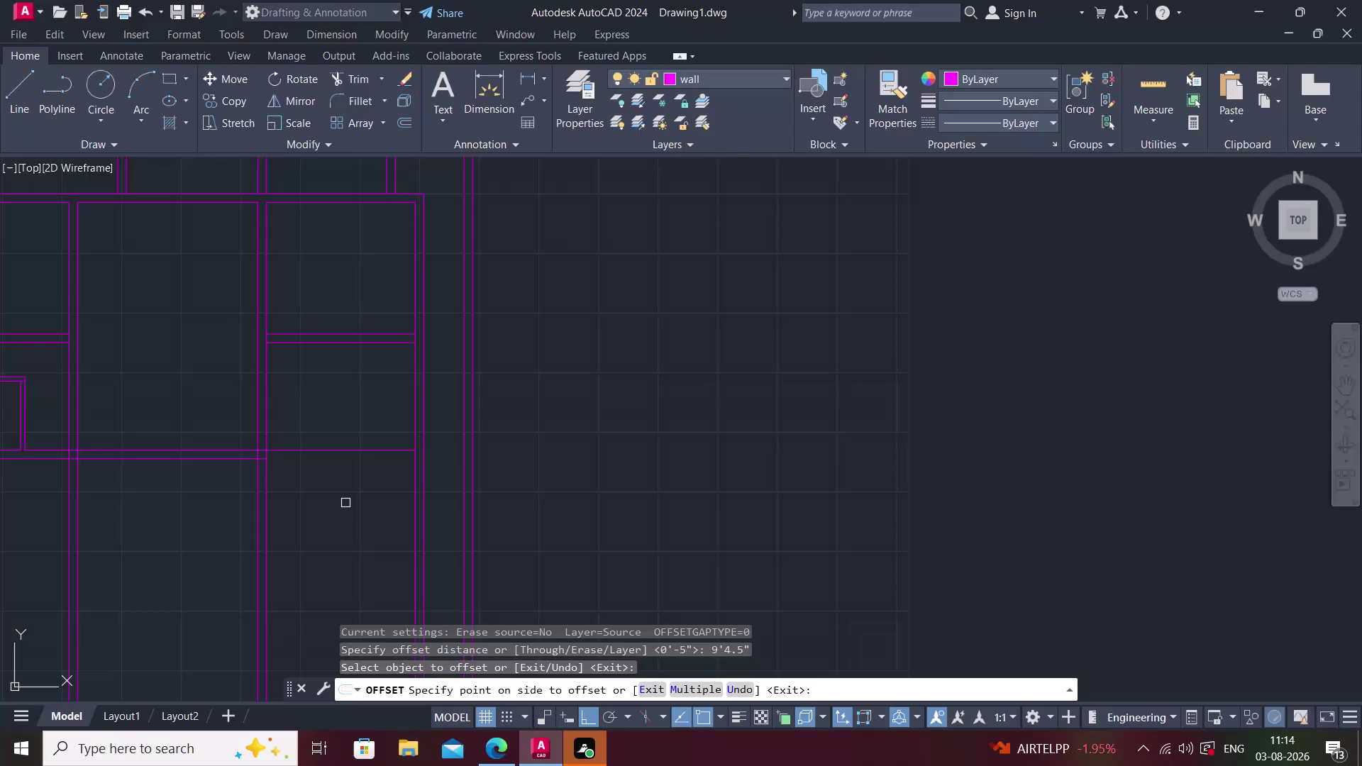
Offset the lower horizontal wall line 9" to make it a double wall.
key(space)
key(space)
text(9)
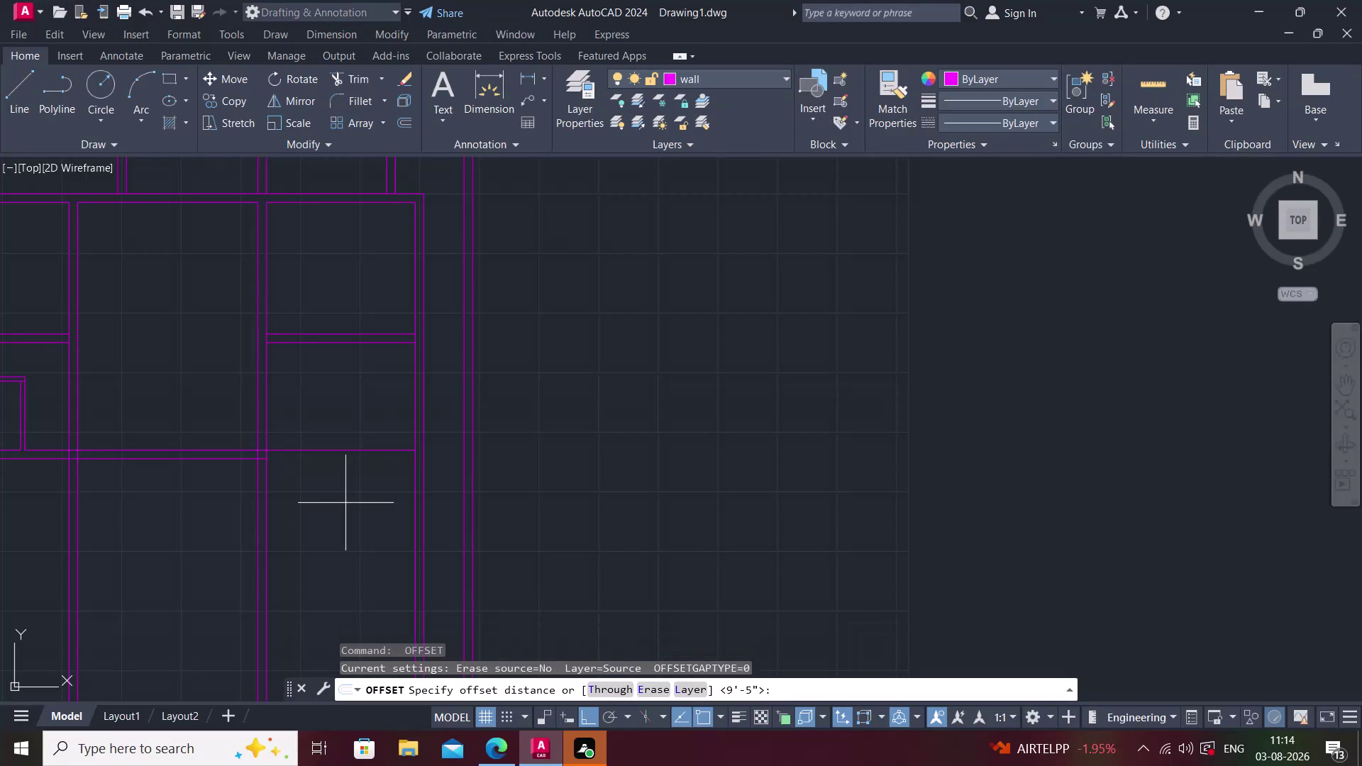
text(")
key(Return)
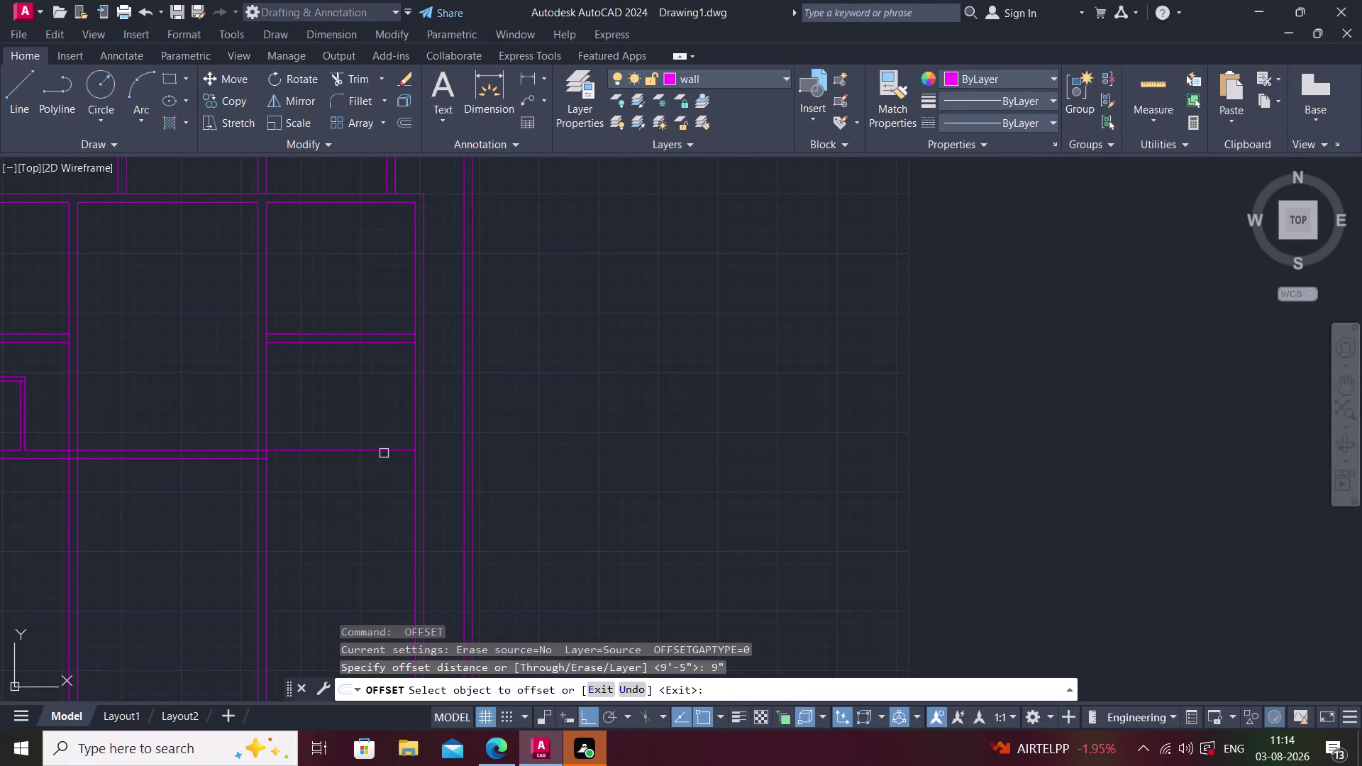
click(383, 450)
click(378, 482)
key(Escape)
middle_drag(350, 491, 359, 496)
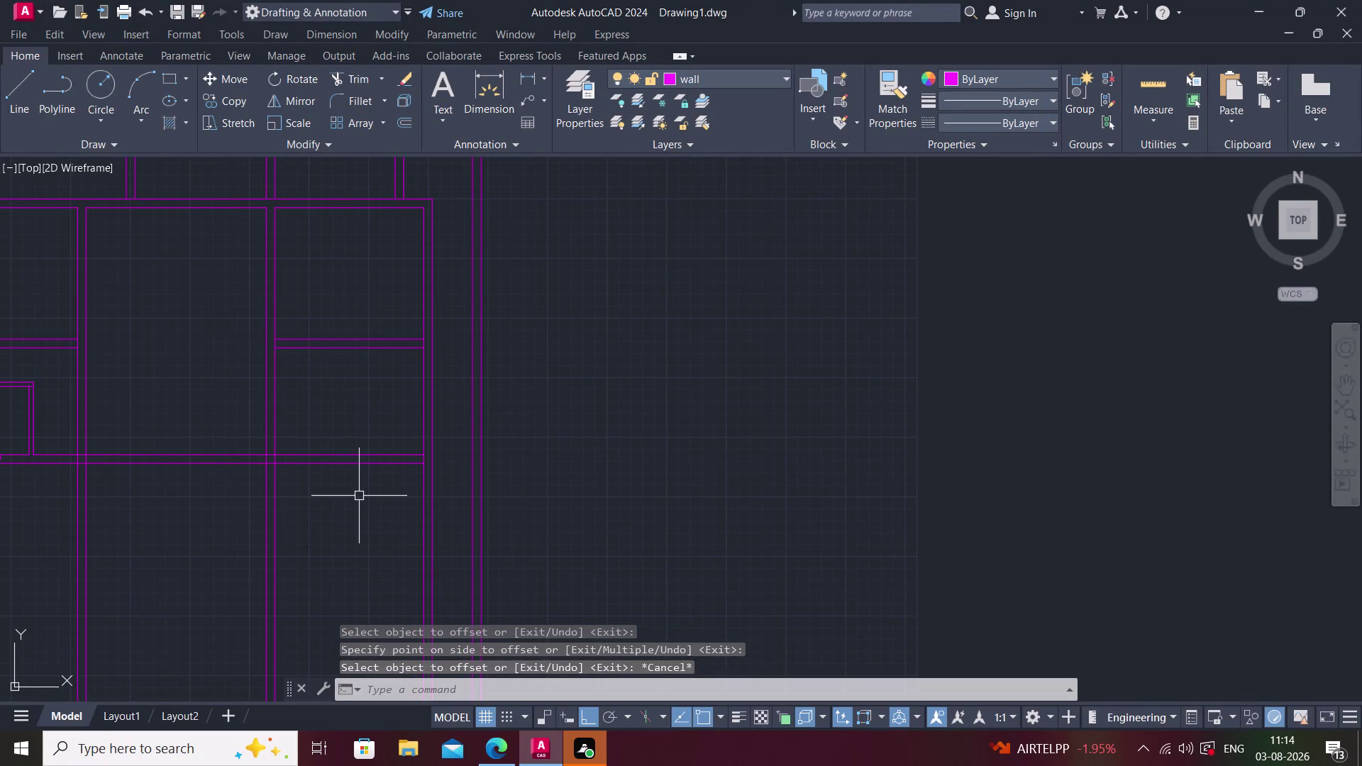
Pan the view to bring the whole plan and the lower room band into view.
key(space)
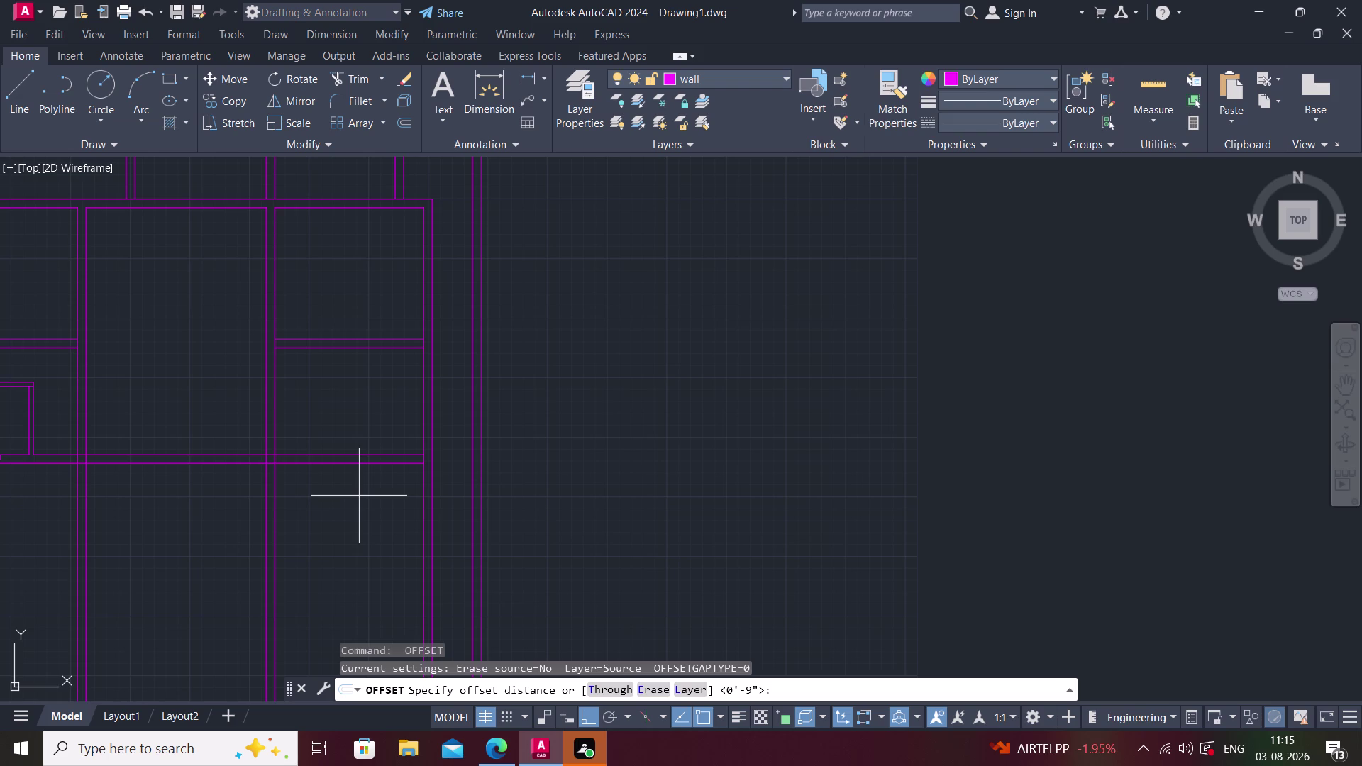
scroll(down, 3)
middle_drag(351, 490, 447, 454)
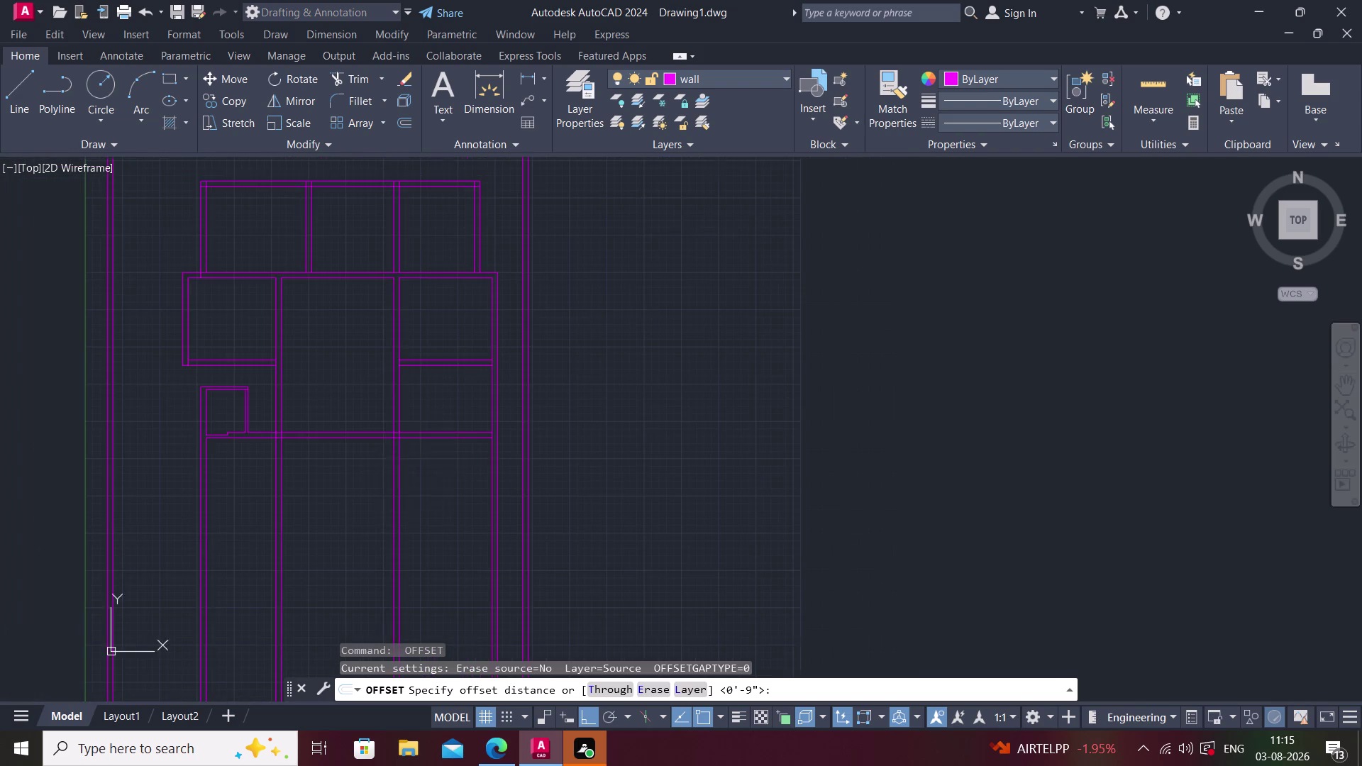
middle_drag(368, 482, 362, 460)
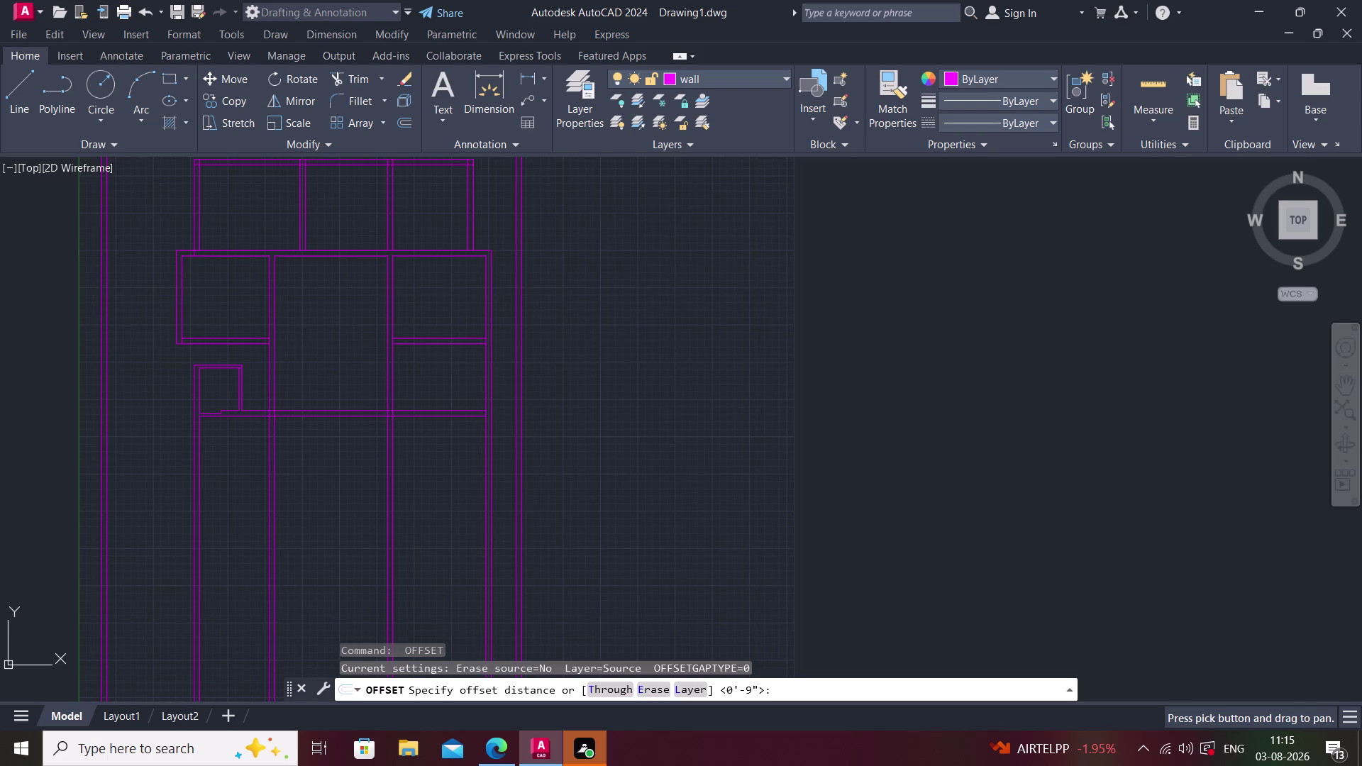
middle_drag(350, 463, 353, 388)
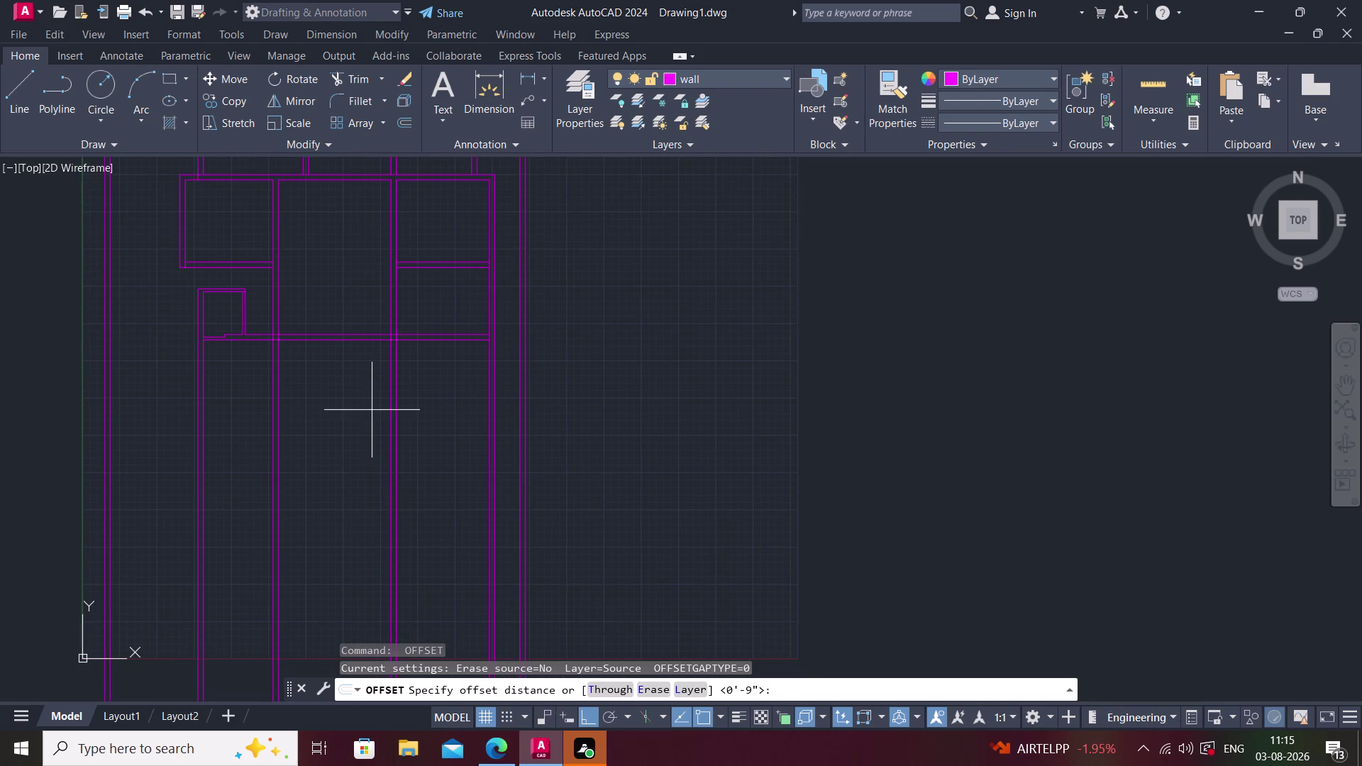
text(tr)
key(Escape)
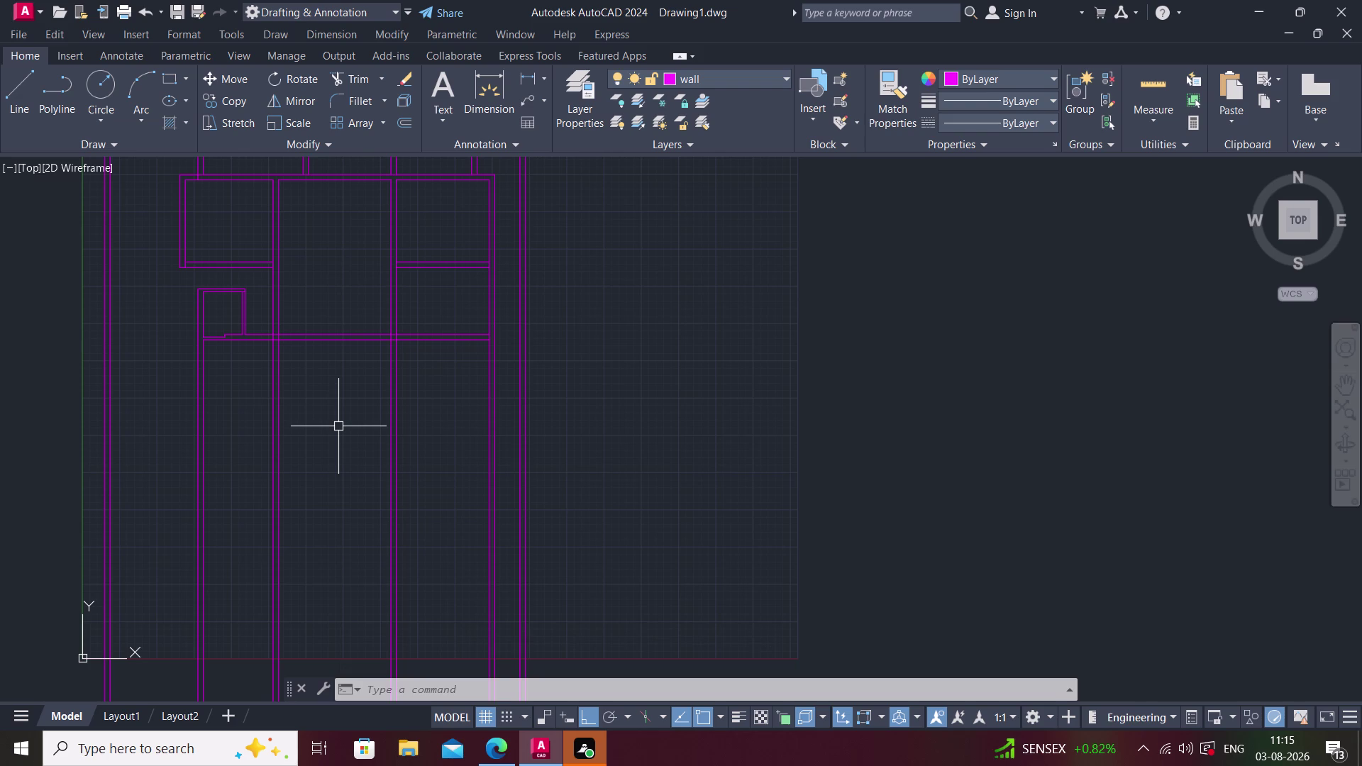
Trim the vertical wall pieces inside the band, then fence-trim the remaining crossings.
text(tr)
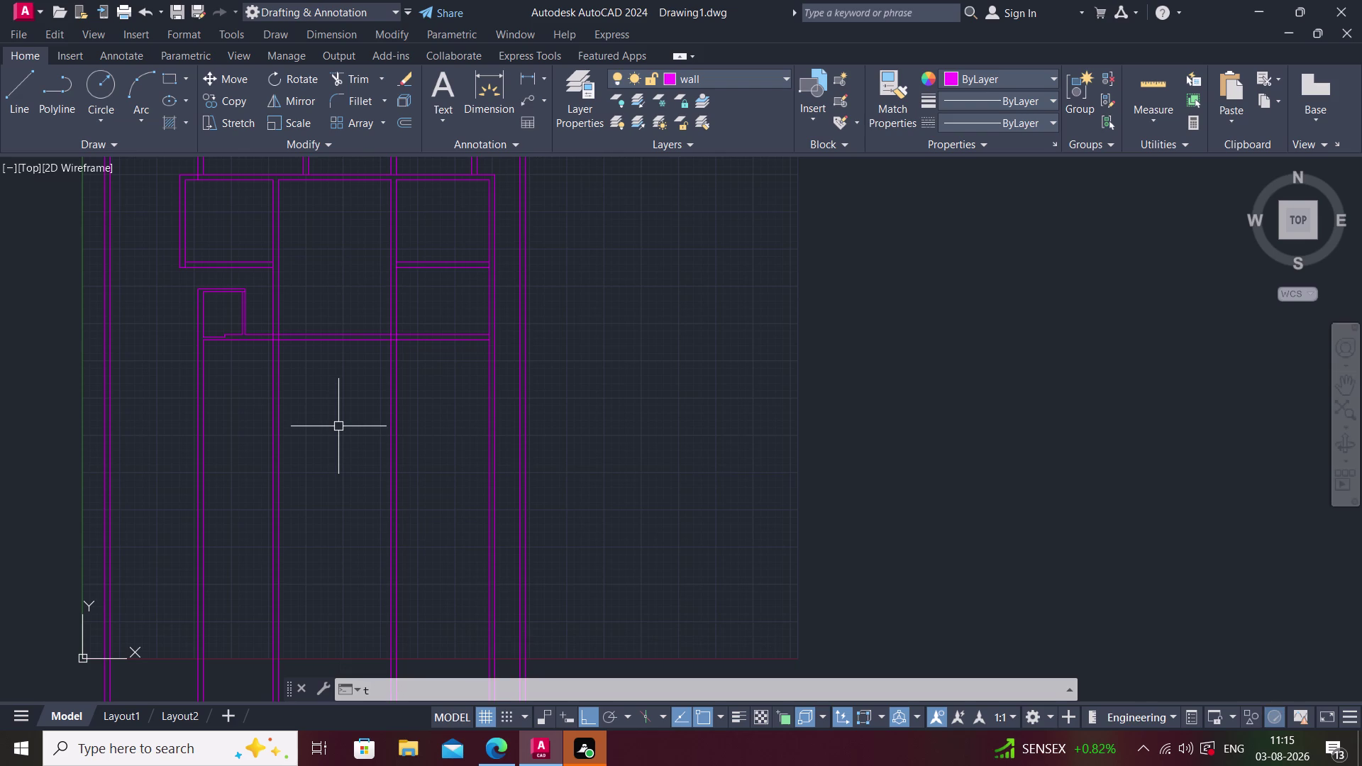
key(space)
scroll(up, 3)
click(239, 319)
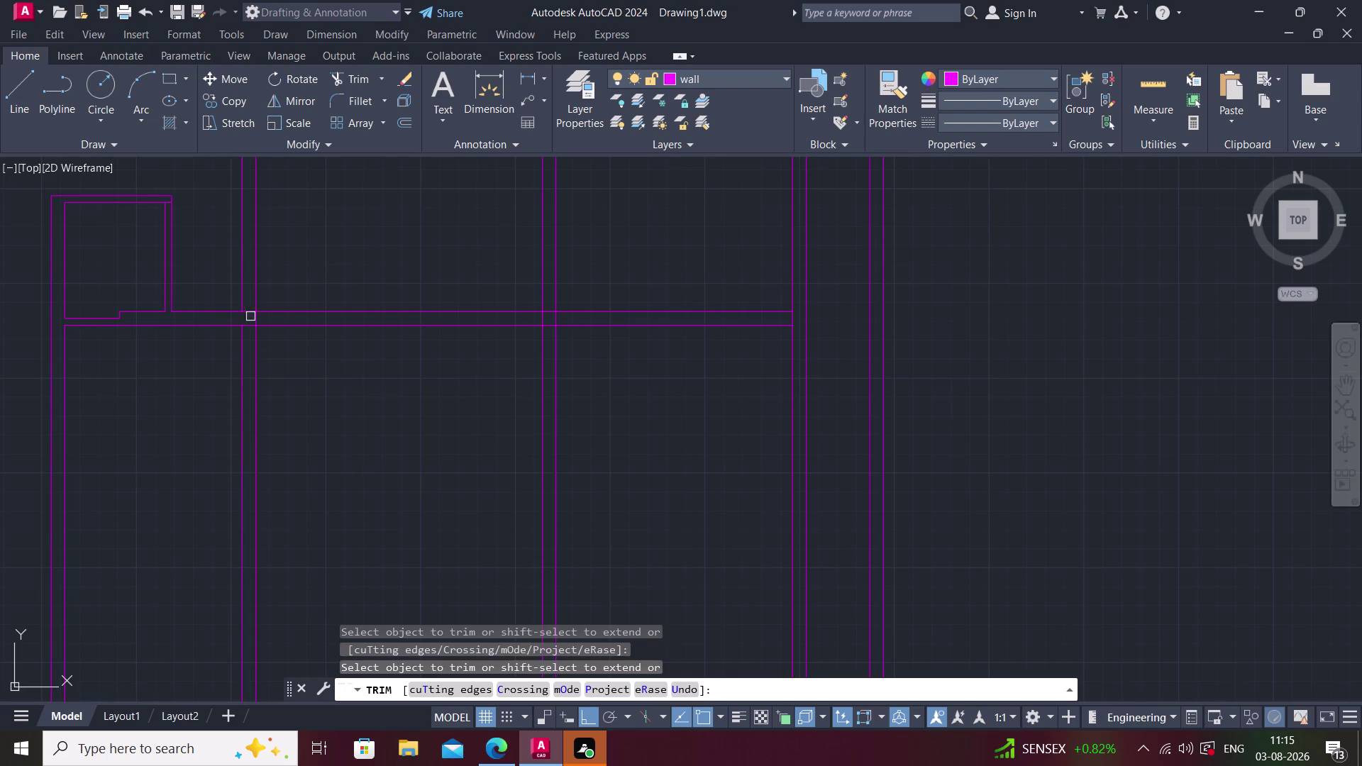
click(256, 318)
click(249, 310)
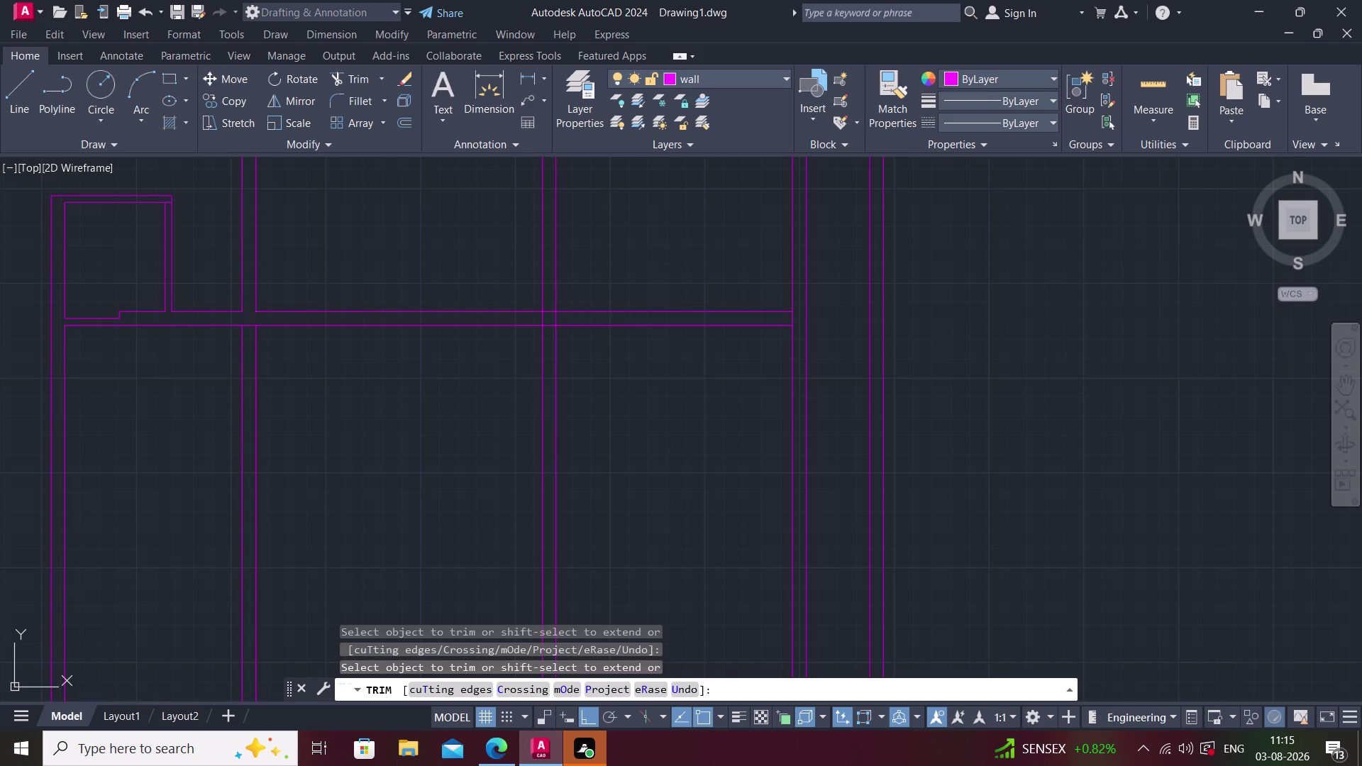
click(251, 325)
click(307, 318)
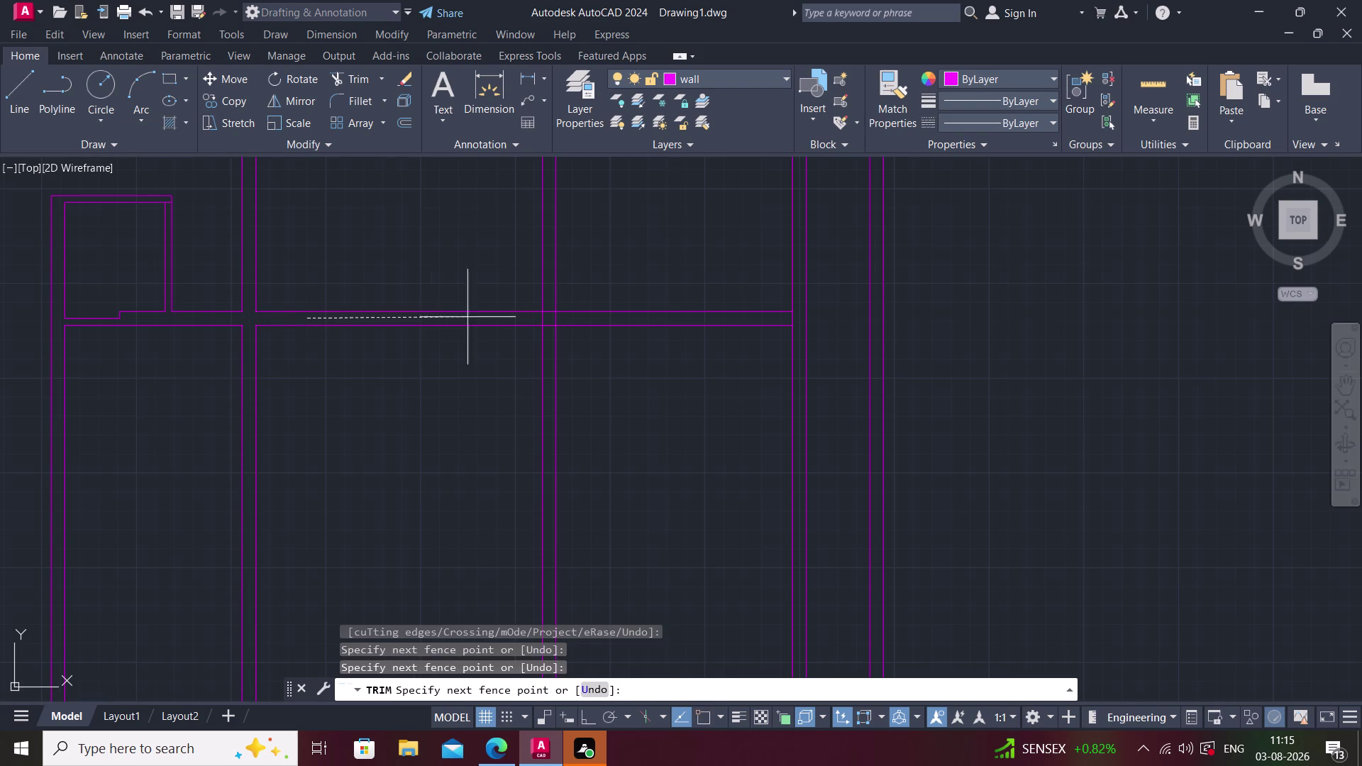
click(796, 321)
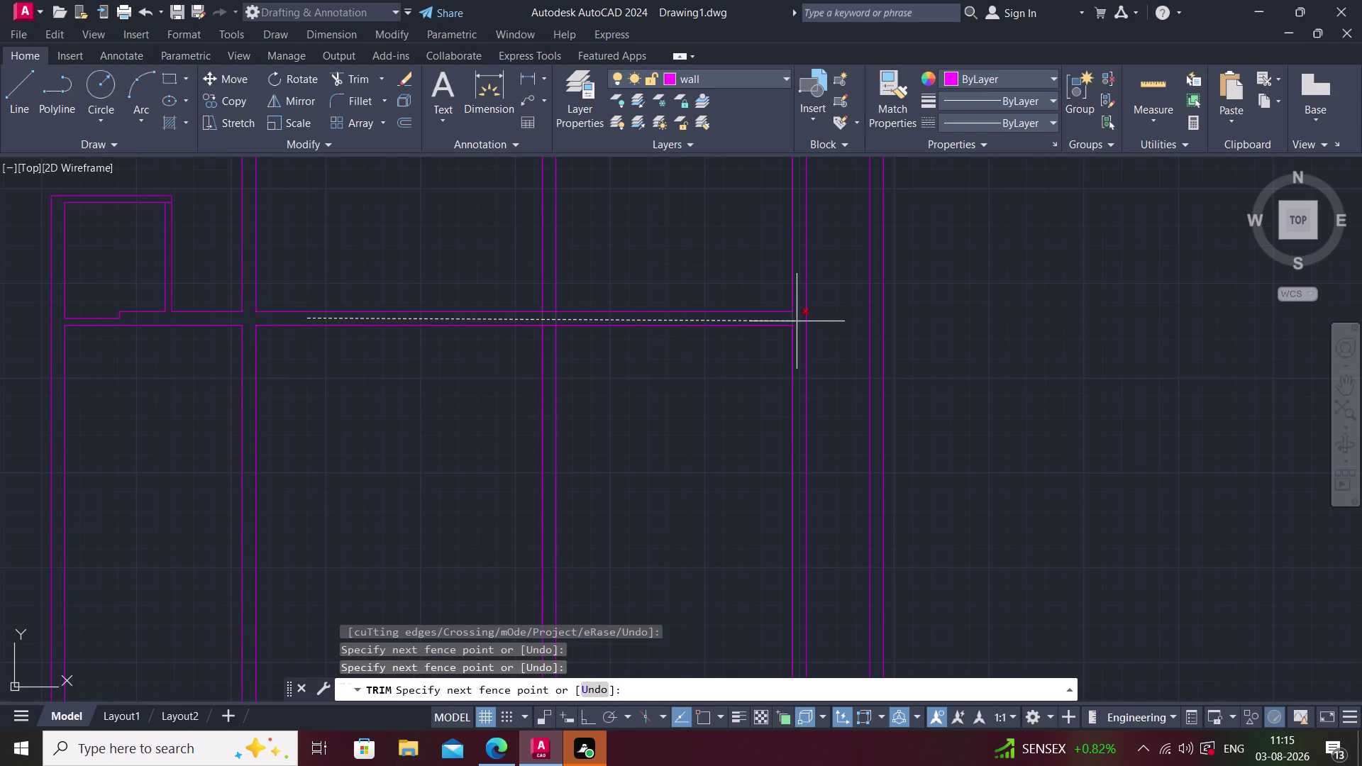
scroll(up, 3)
click(464, 288)
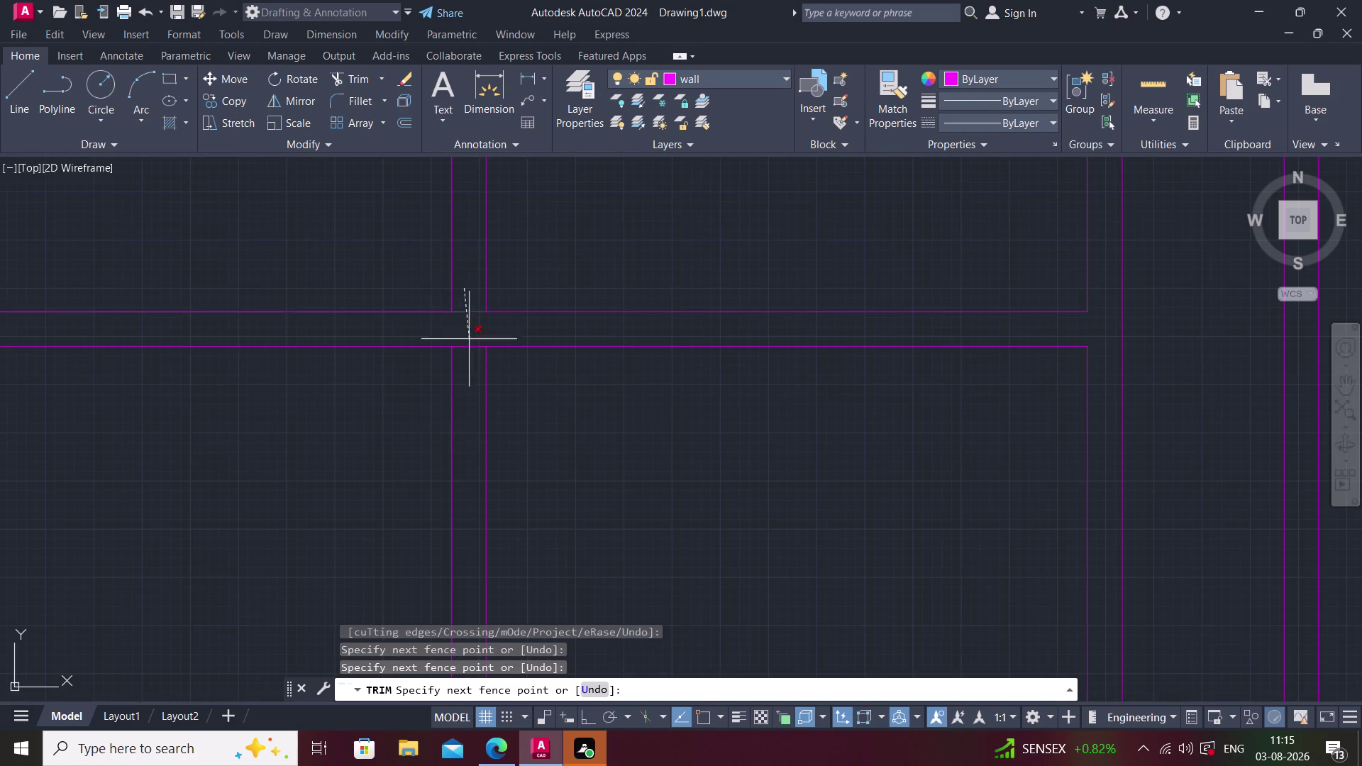
click(464, 361)
scroll(down, 3)
middle_drag(320, 362, 514, 374)
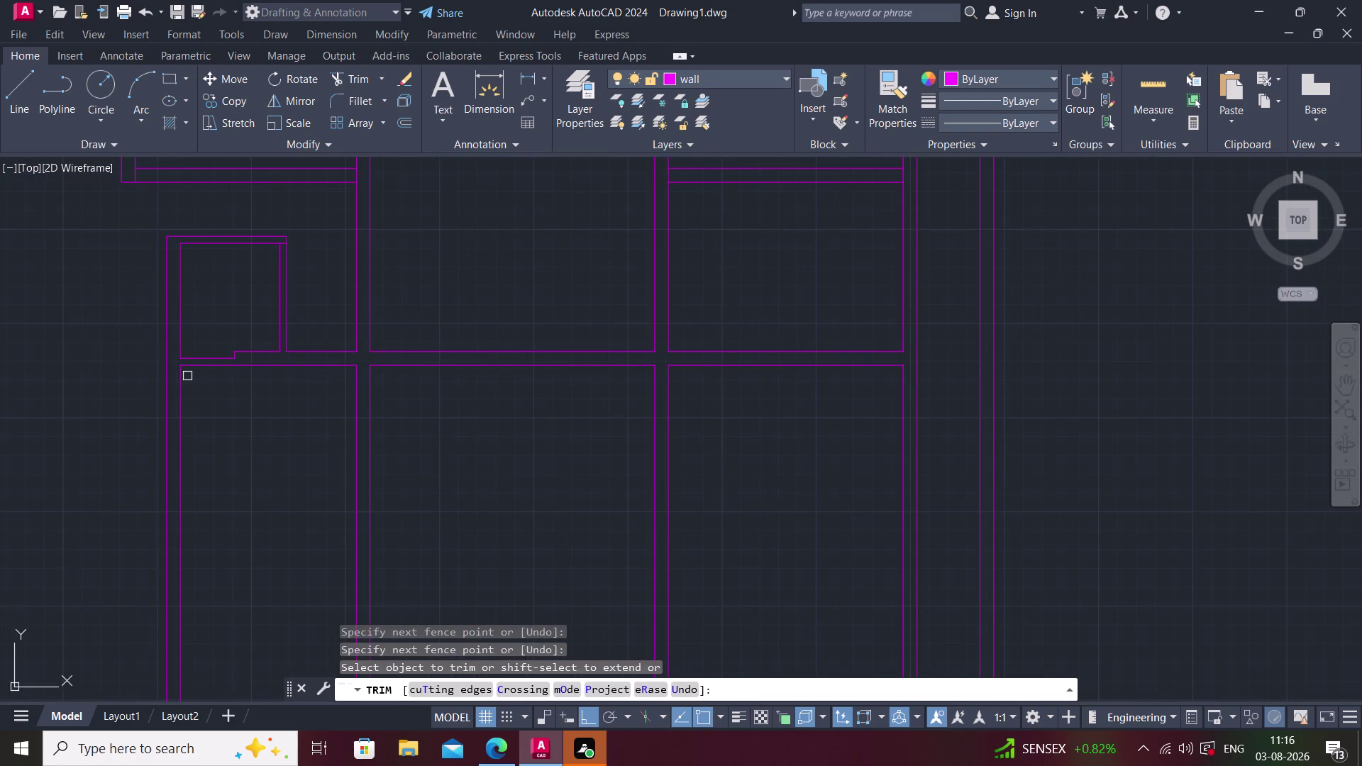
Trim the two leftover wall ends and review the cleaned-up band.
scroll(up, 3)
scroll(up, 3)
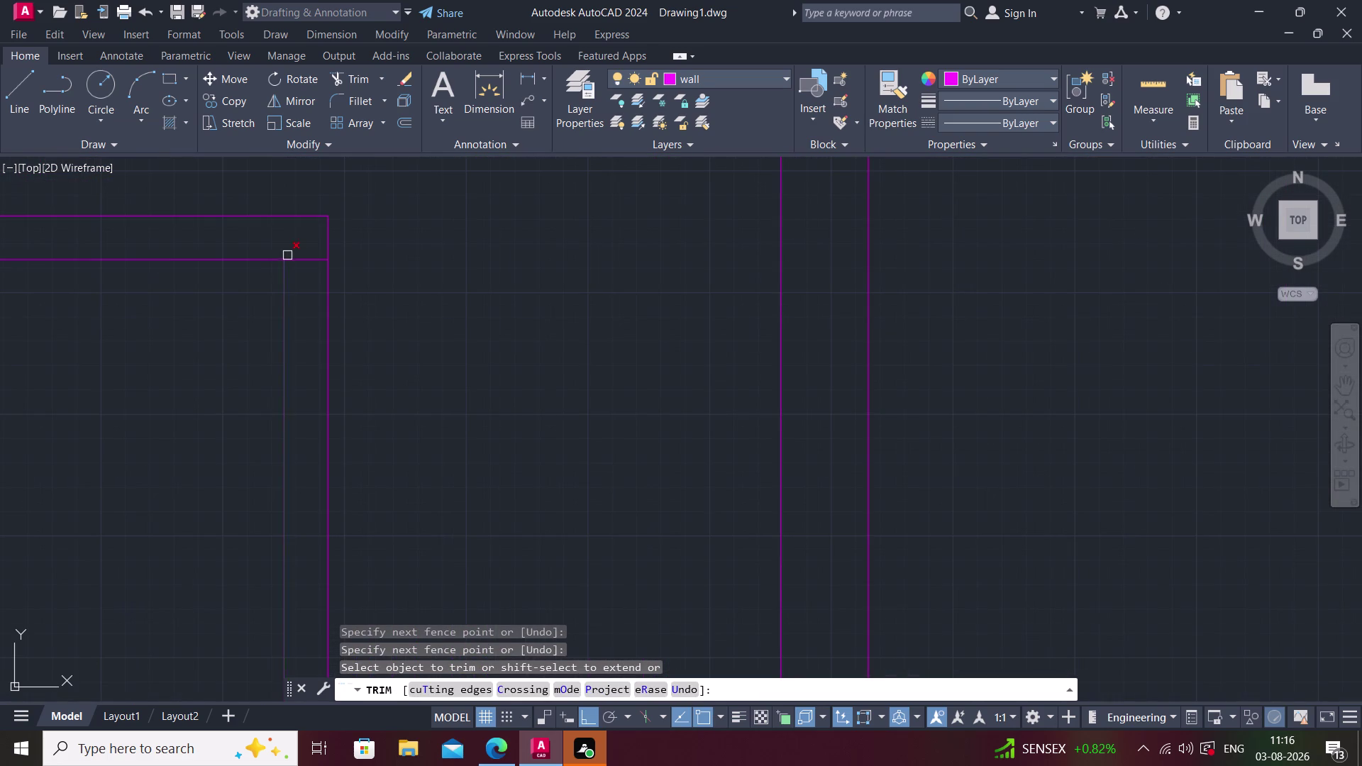
click(301, 249)
click(299, 287)
scroll(down, 3)
scroll(down, 3)
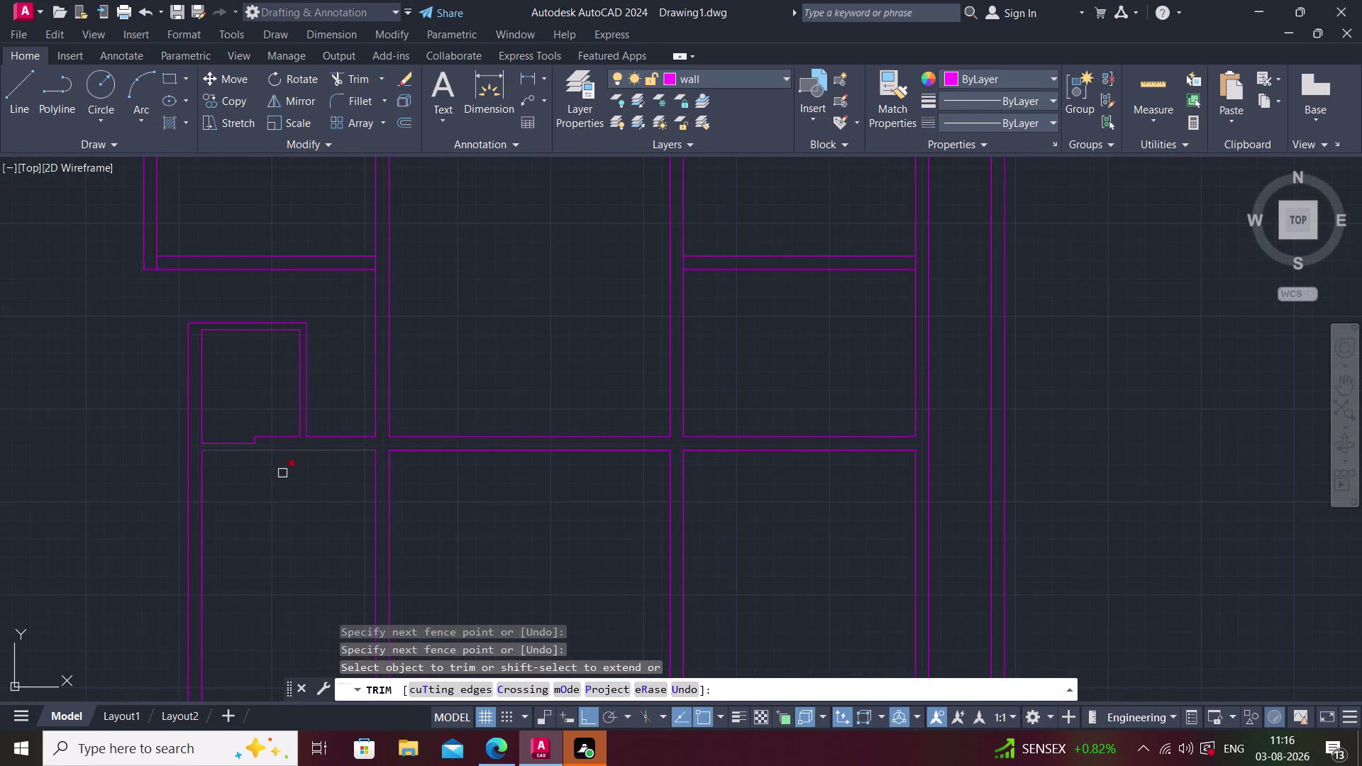
middle_drag(266, 489, 274, 414)
middle_drag(426, 487, 370, 471)
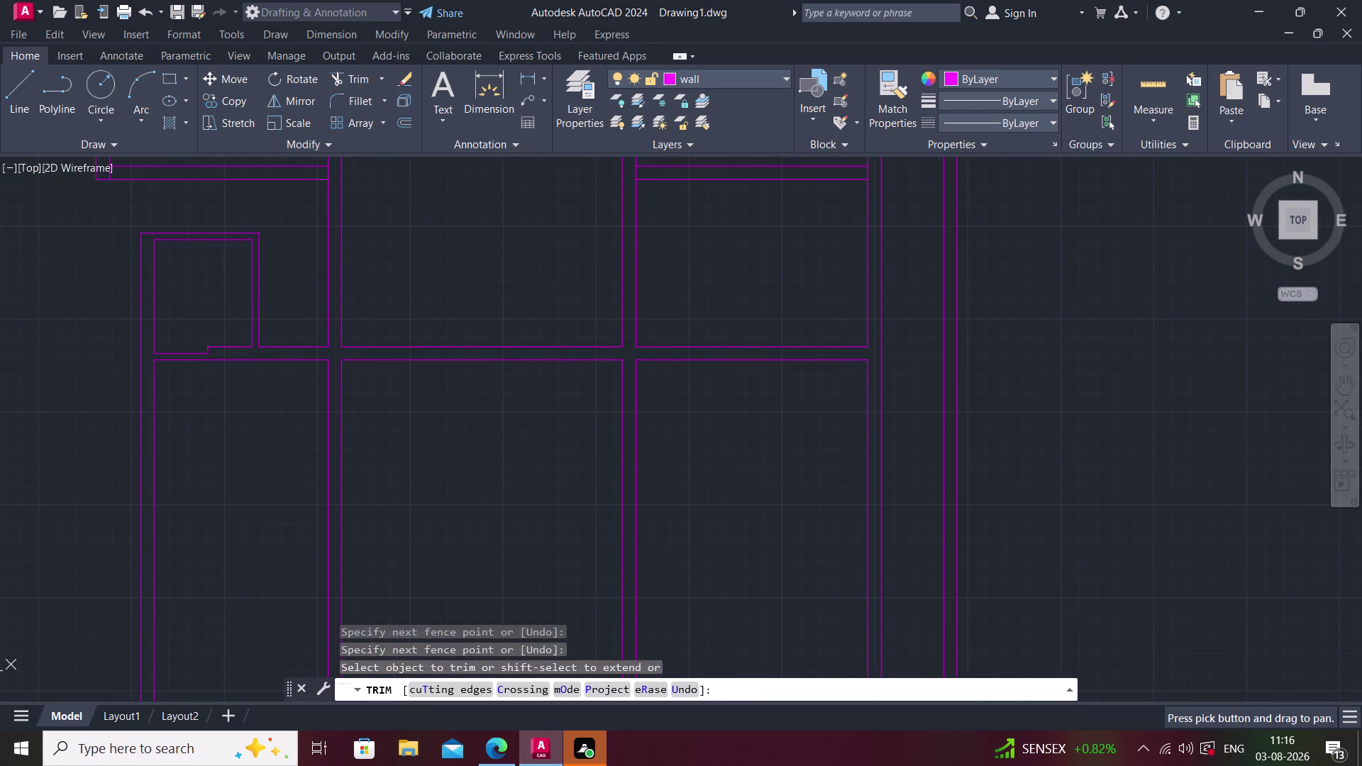
key(Escape)
key(space)
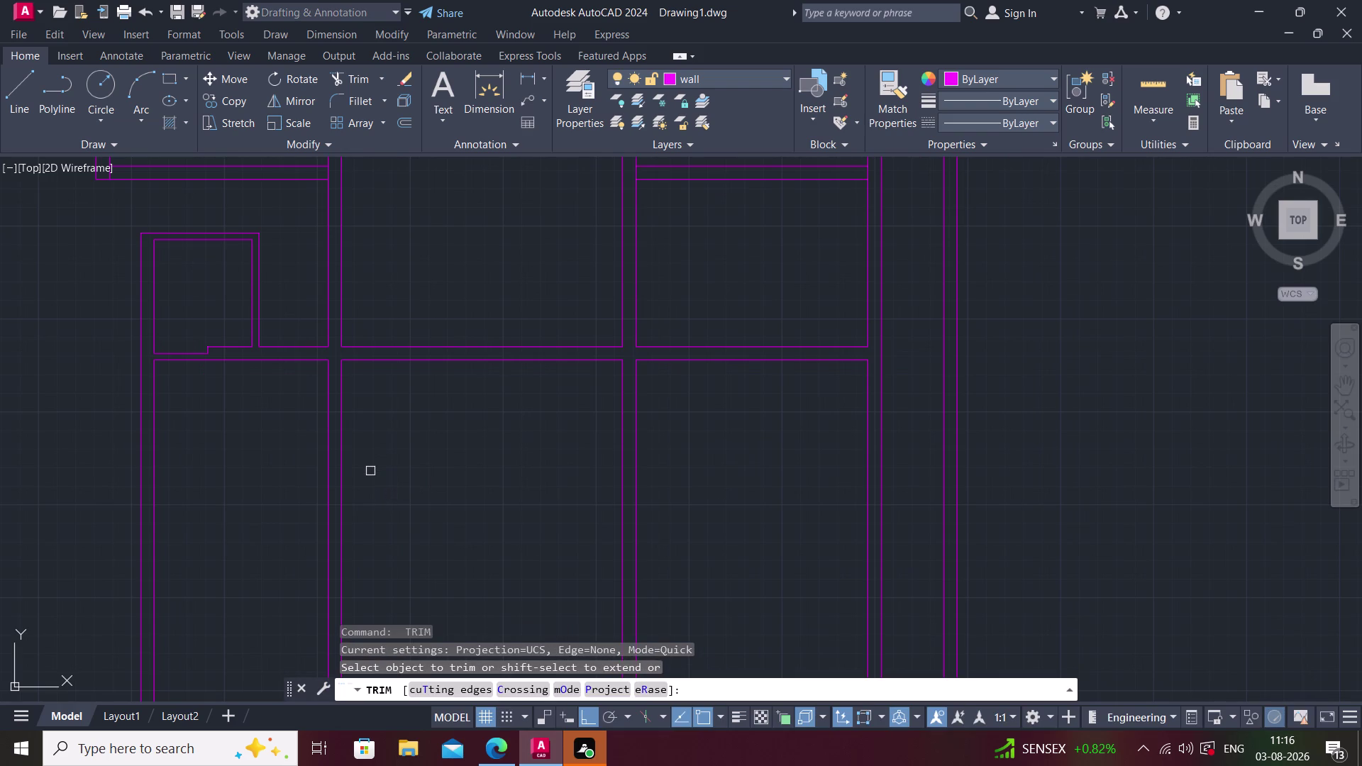
key(Escape)
text(o)
key(space)
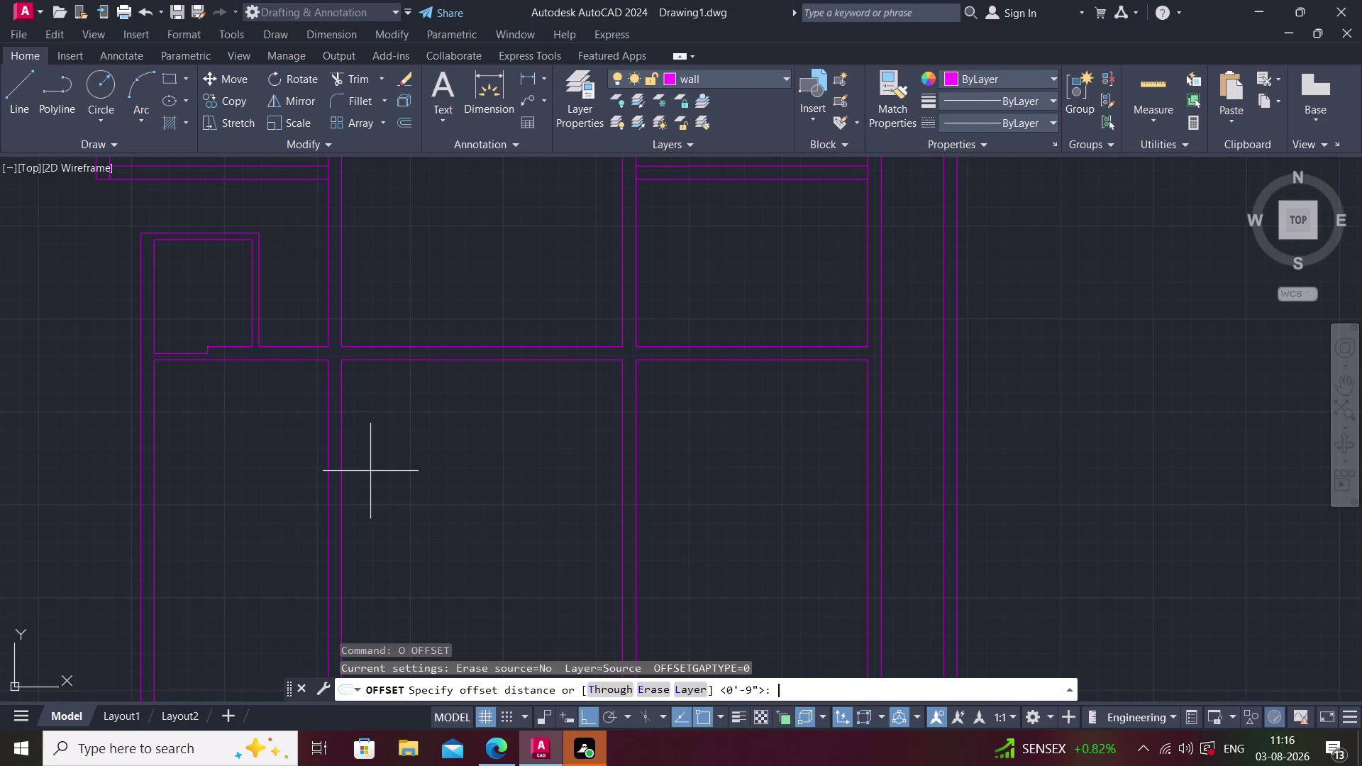
middle_drag(415, 471, 395, 471)
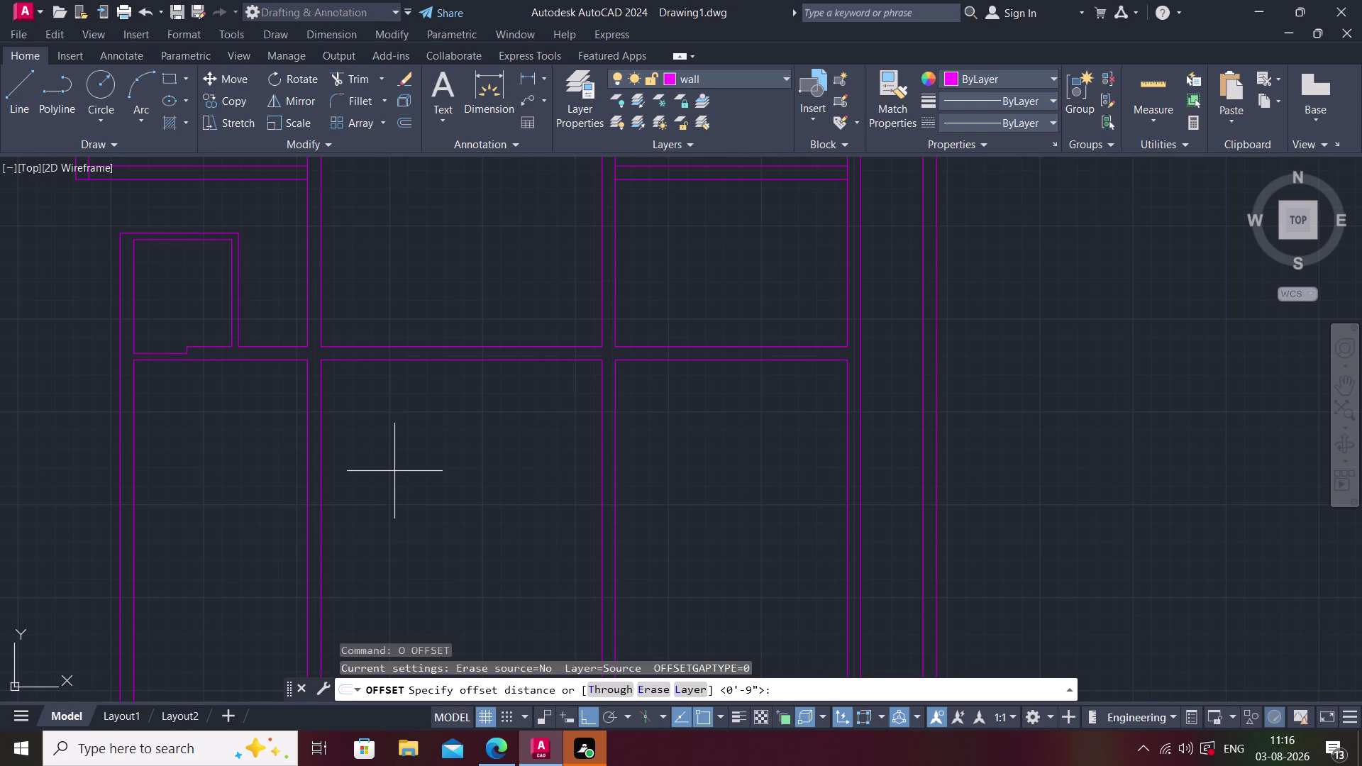
text(o)
key(space)
key(Escape)
key(Escape)
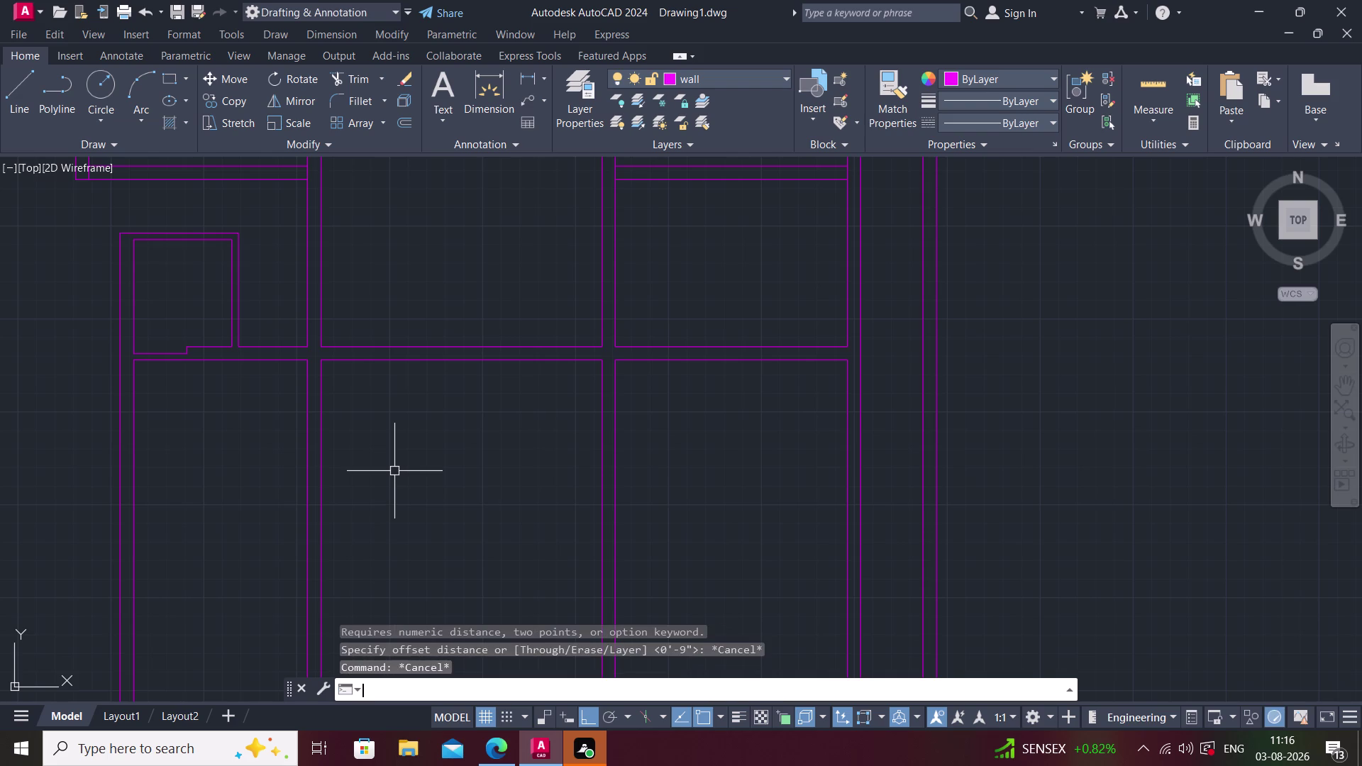
text(o)
key(space)
text(1)
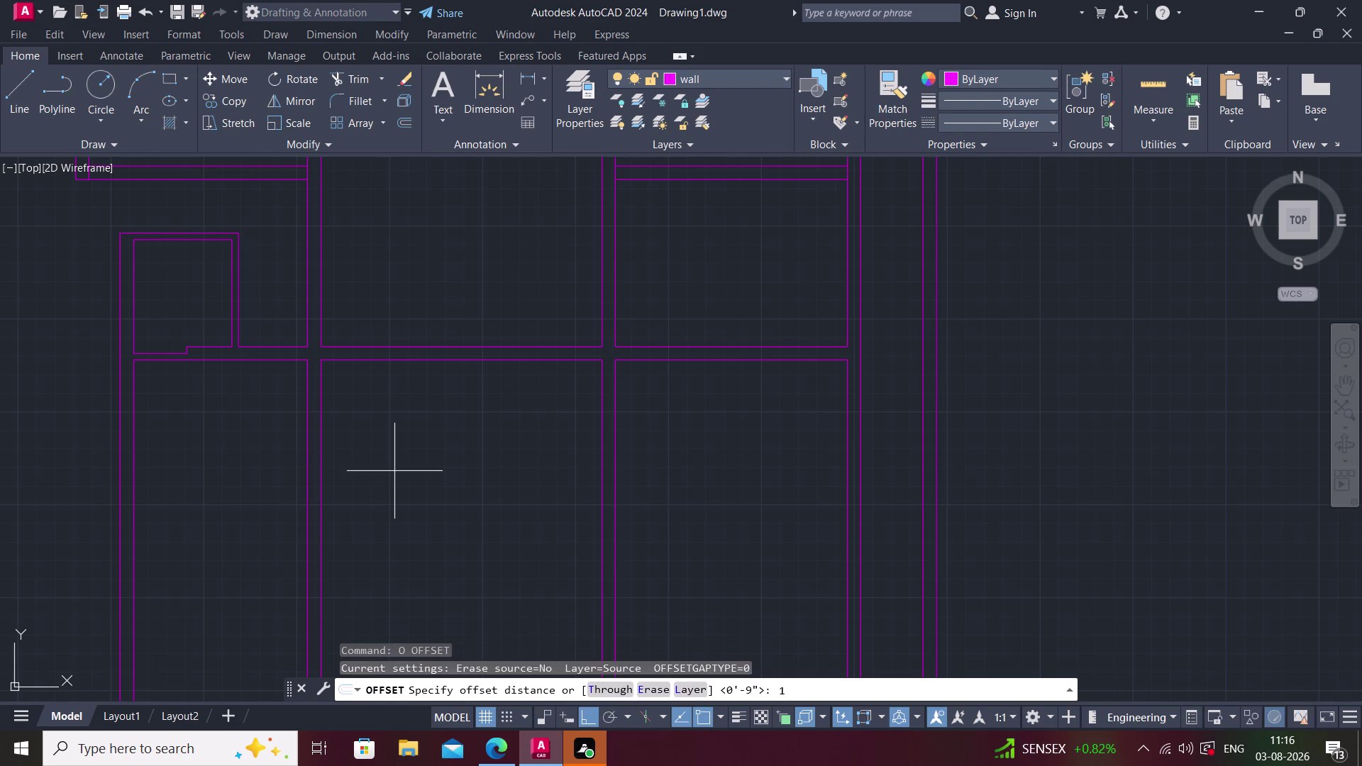
text(2')
key(Return)
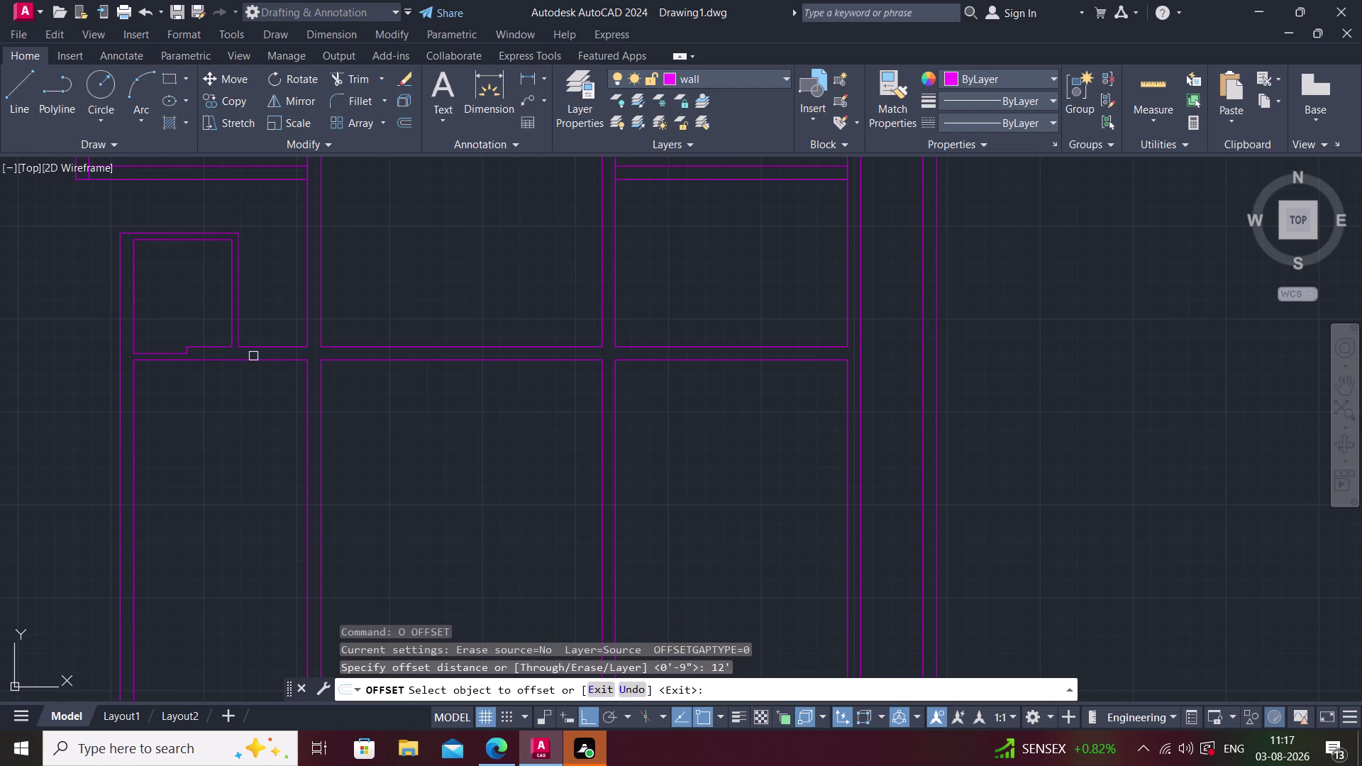
click(254, 359)
click(244, 461)
middle_drag(388, 488, 345, 455)
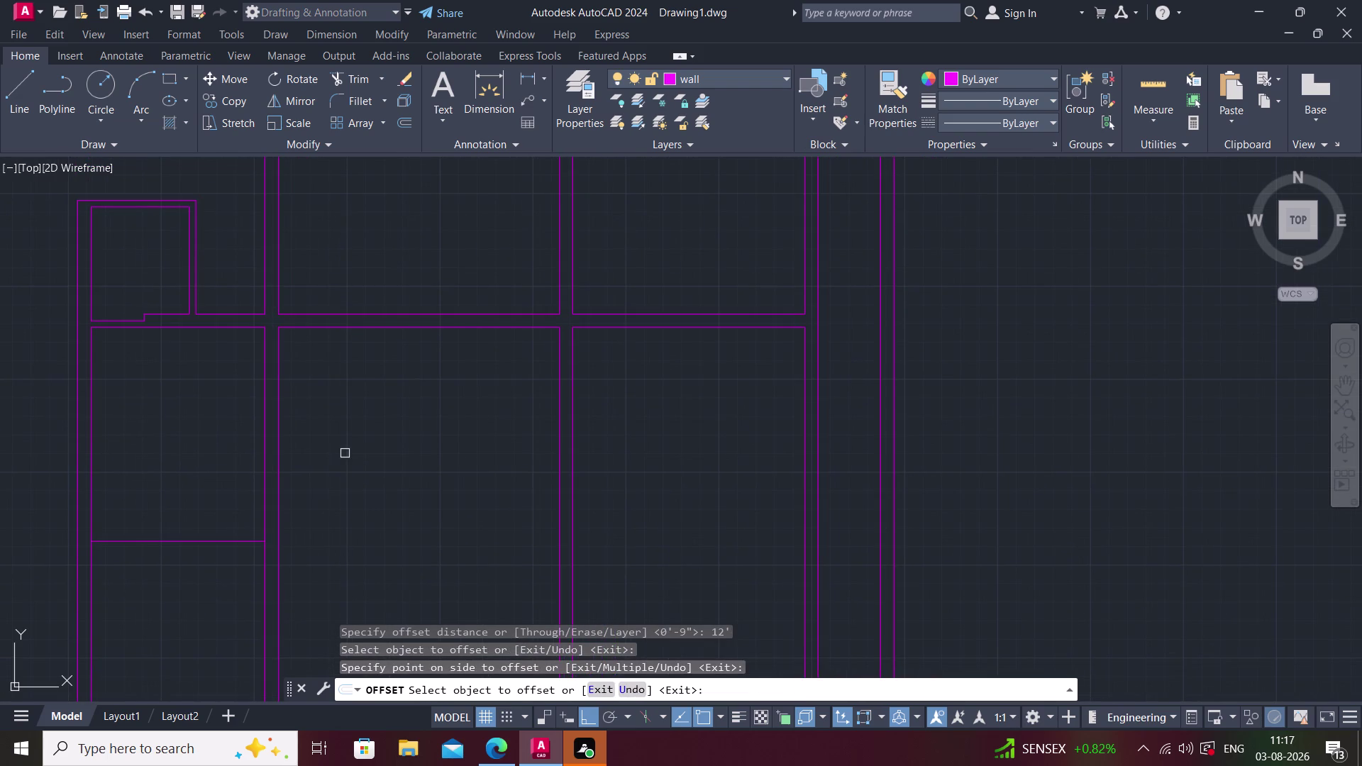
key(space)
key(space)
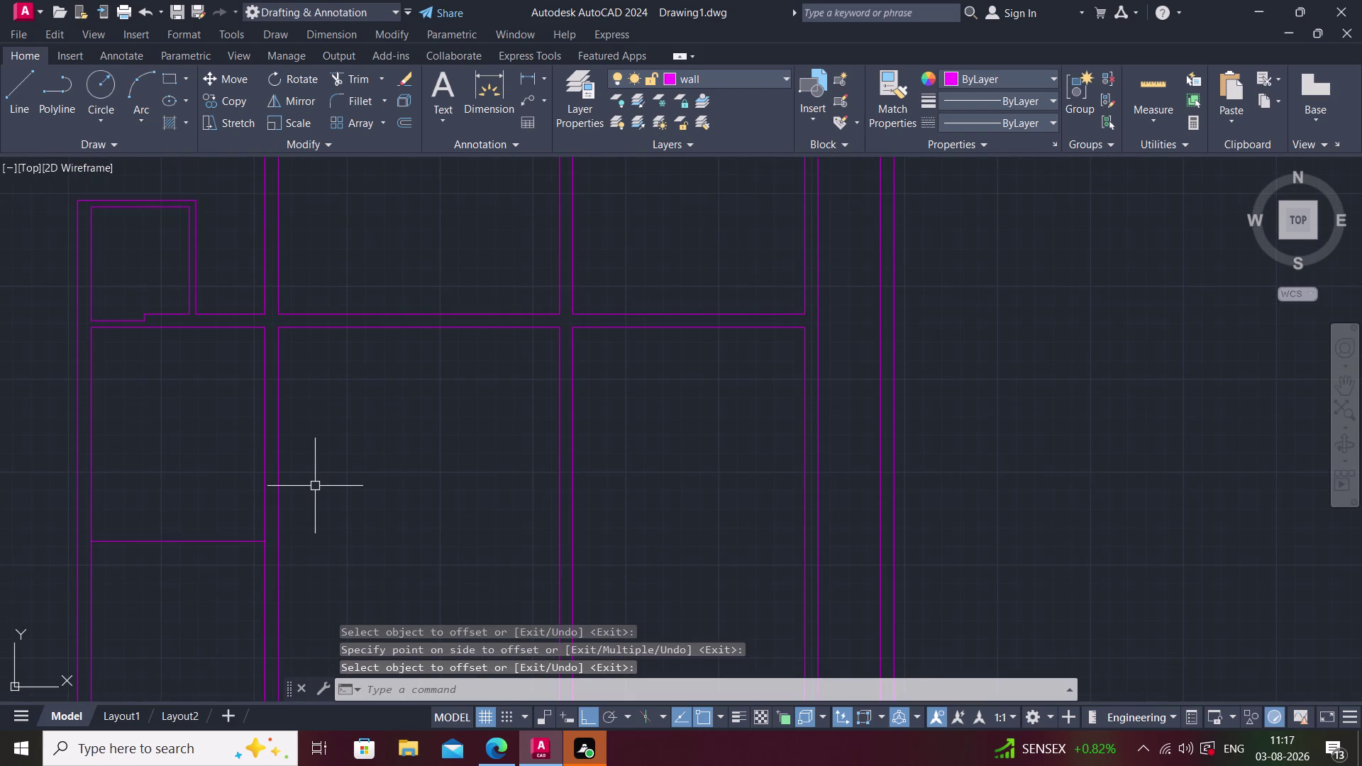
text(9")
key(Return)
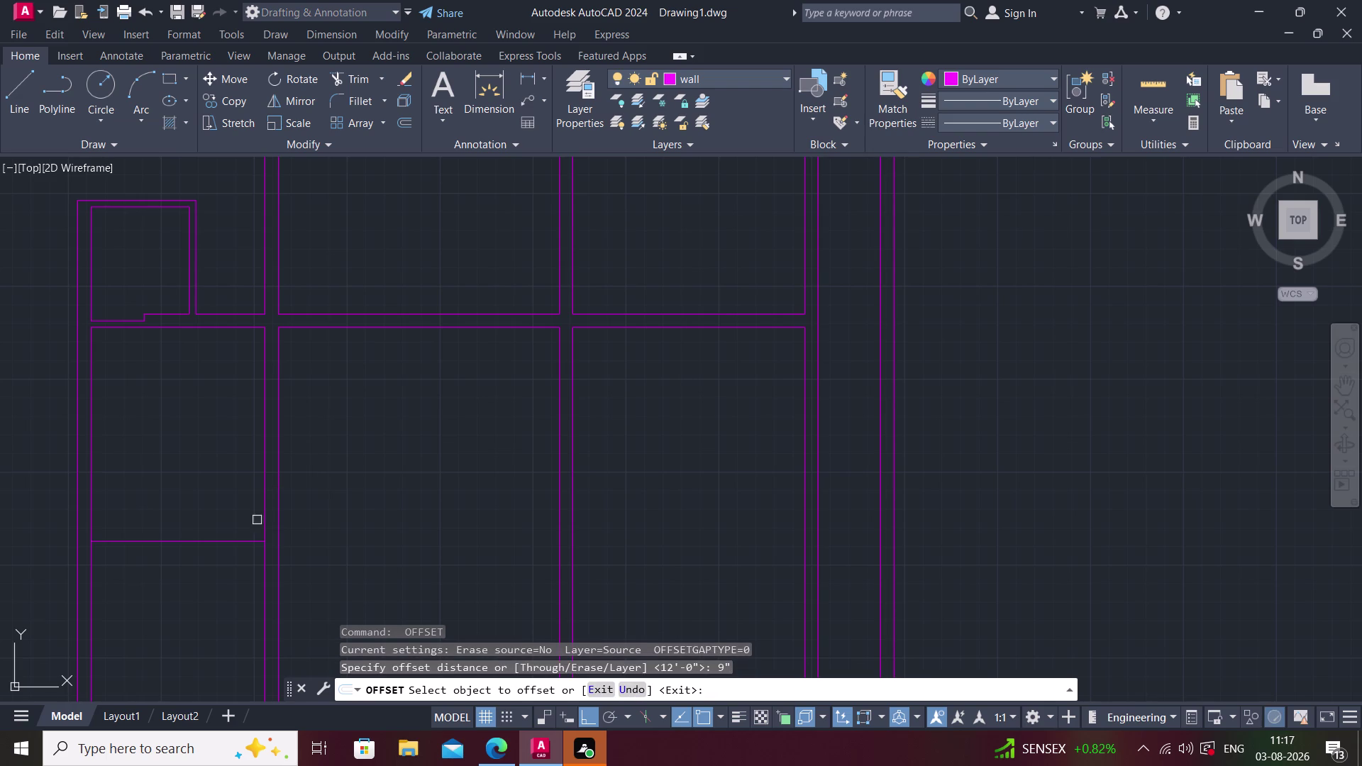
click(177, 541)
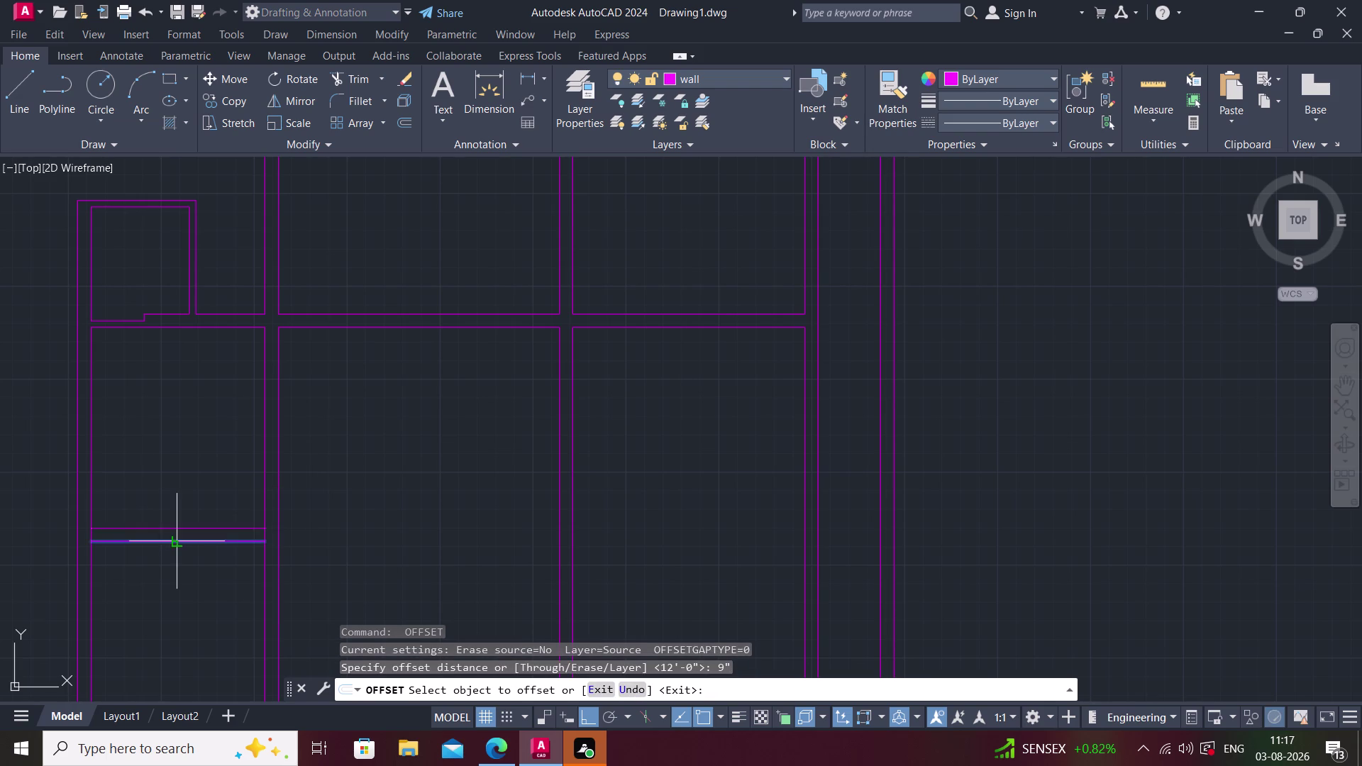
click(176, 592)
middle_drag(176, 592, 157, 593)
key(space)
key(space)
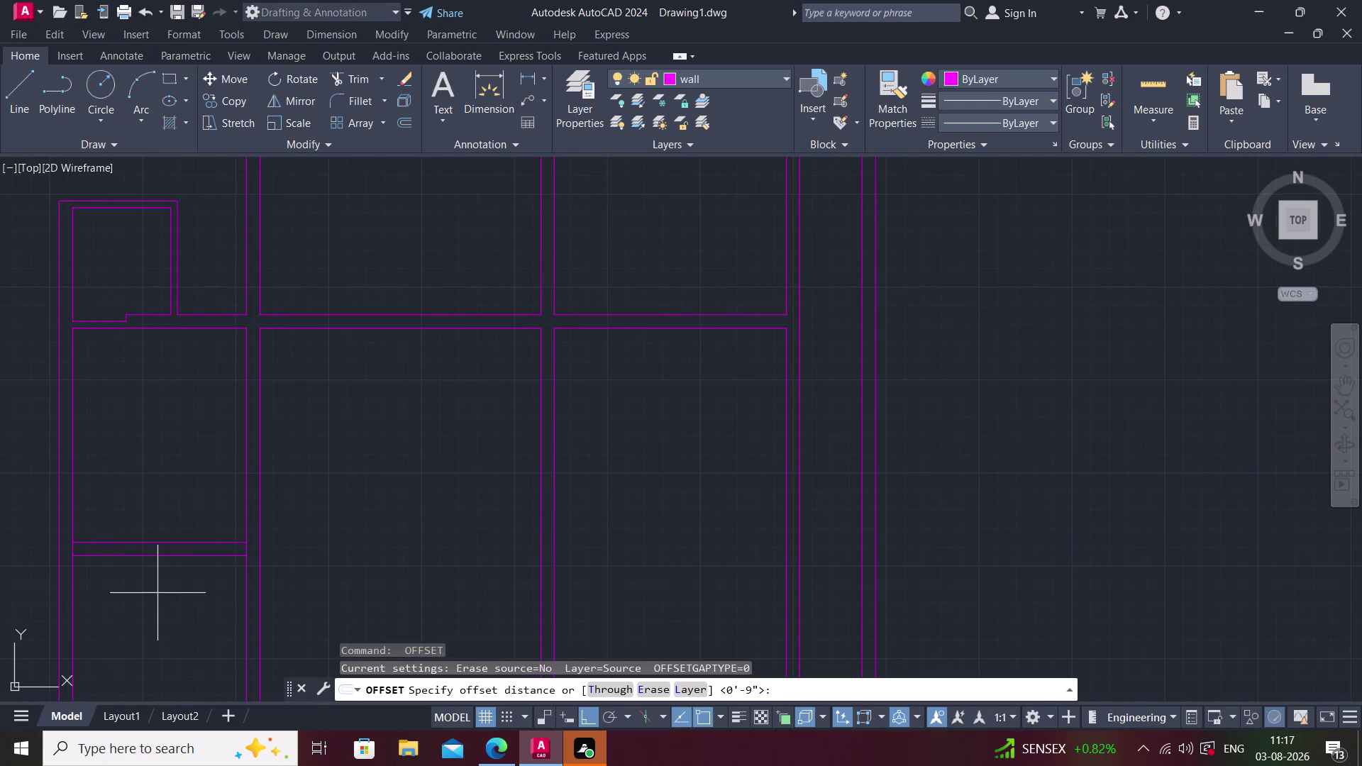
text(12'+)
key(BackSpace)
text(9")
key(Return)
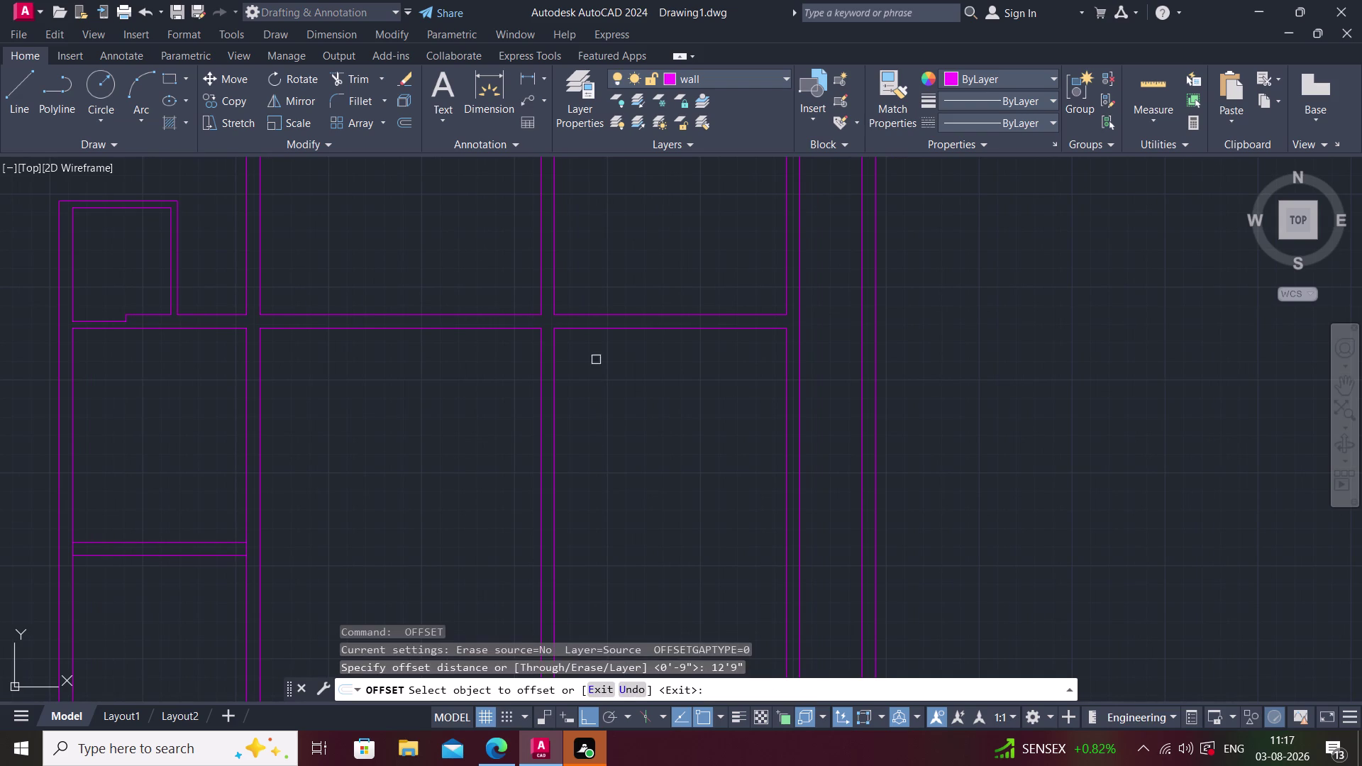
click(517, 327)
click(446, 461)
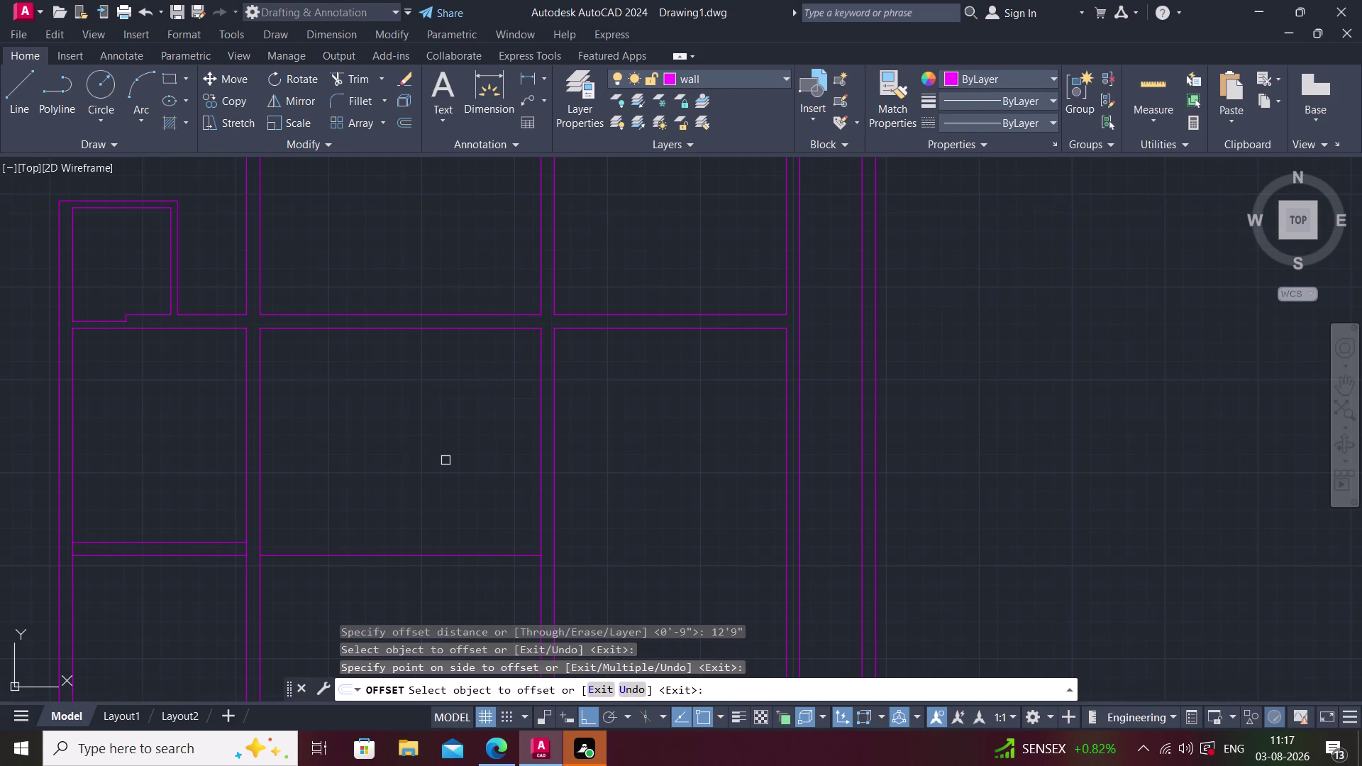
key(space)
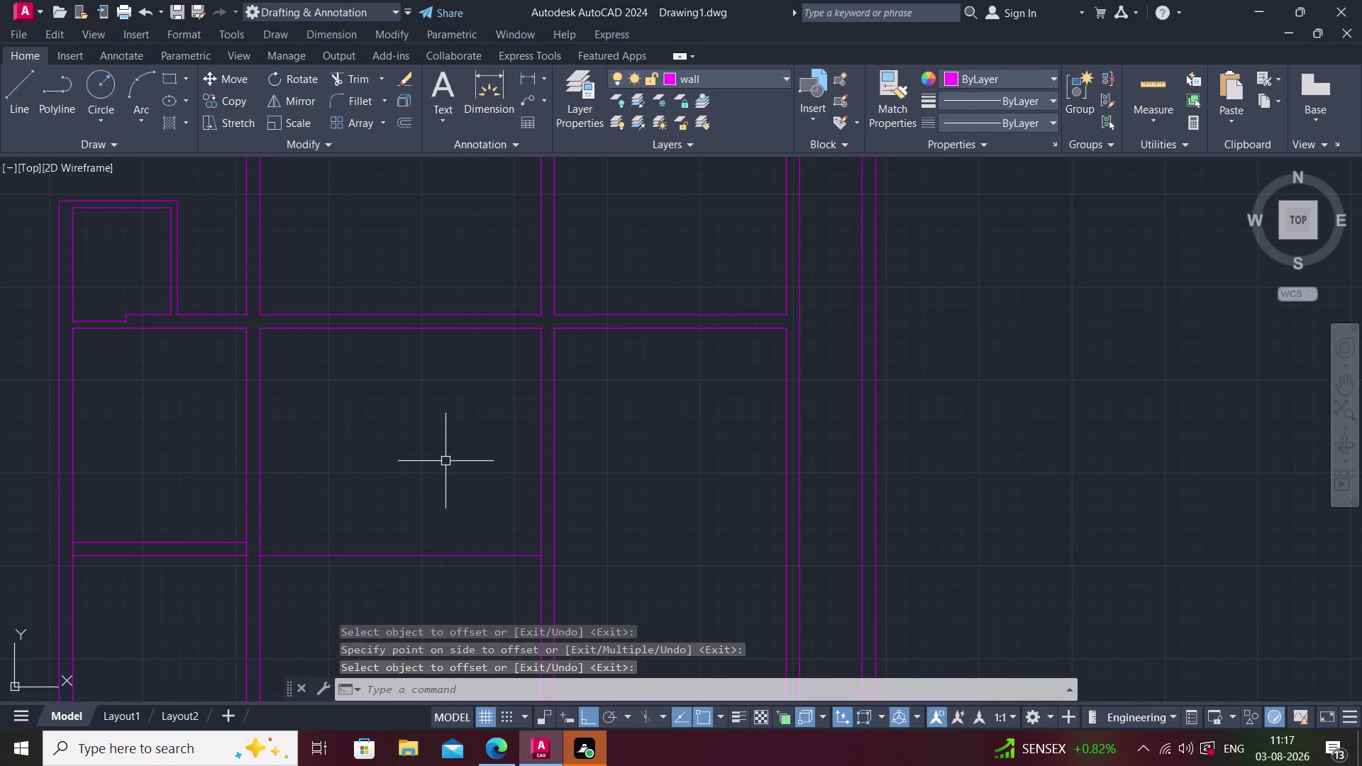
key(ctrl+z)
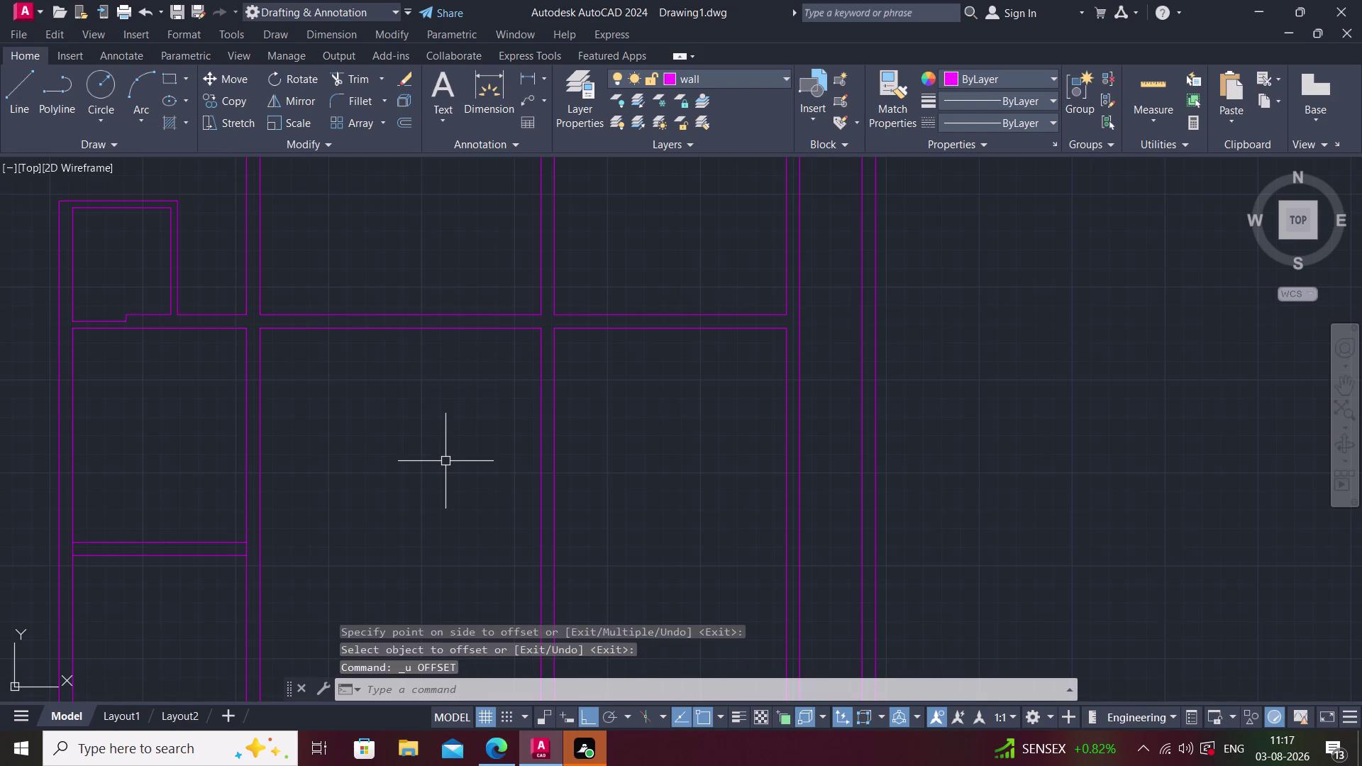
Undo the earlier wall offsets and clear any pending commands.
key(space)
key(space)
key(Escape)
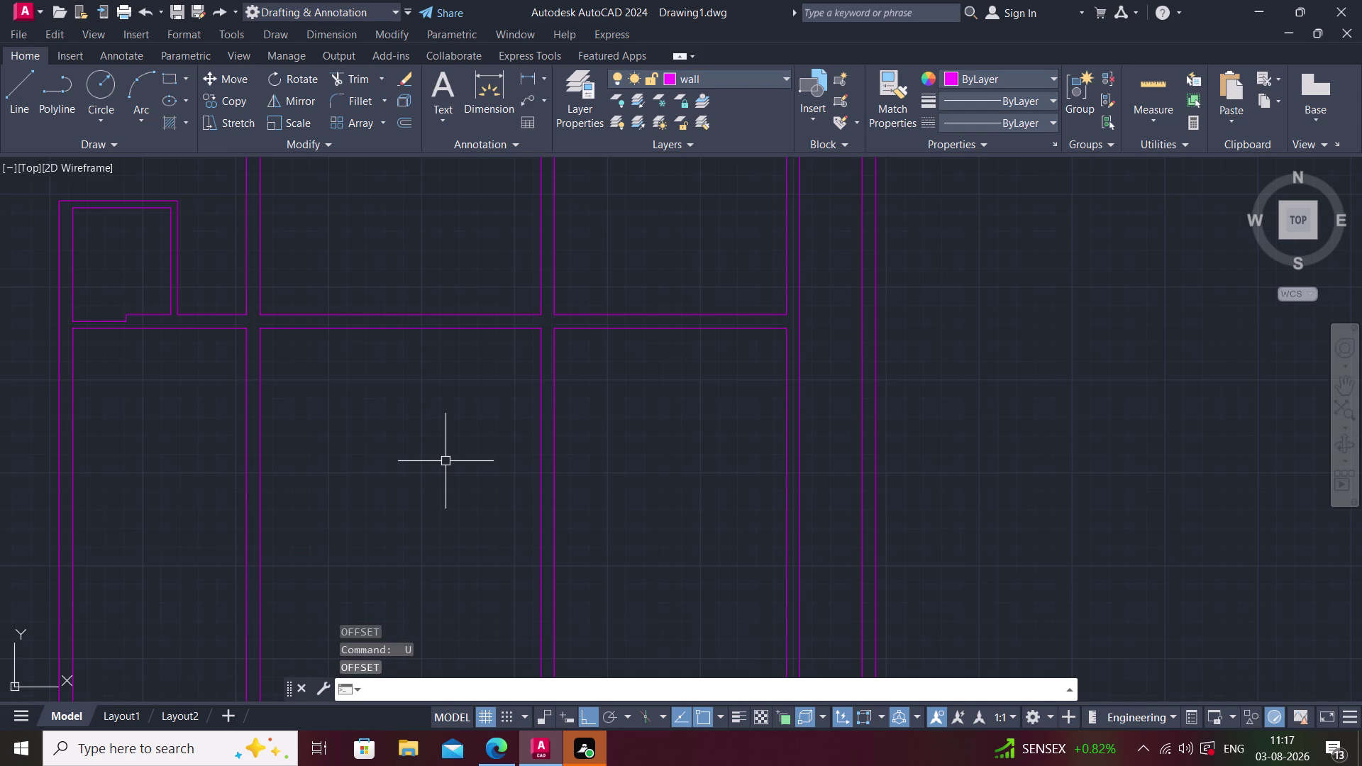
key(Escape)
key(space)
key(Escape)
key(Escape)
key(Escape)
key(Escape)
key(Escape)
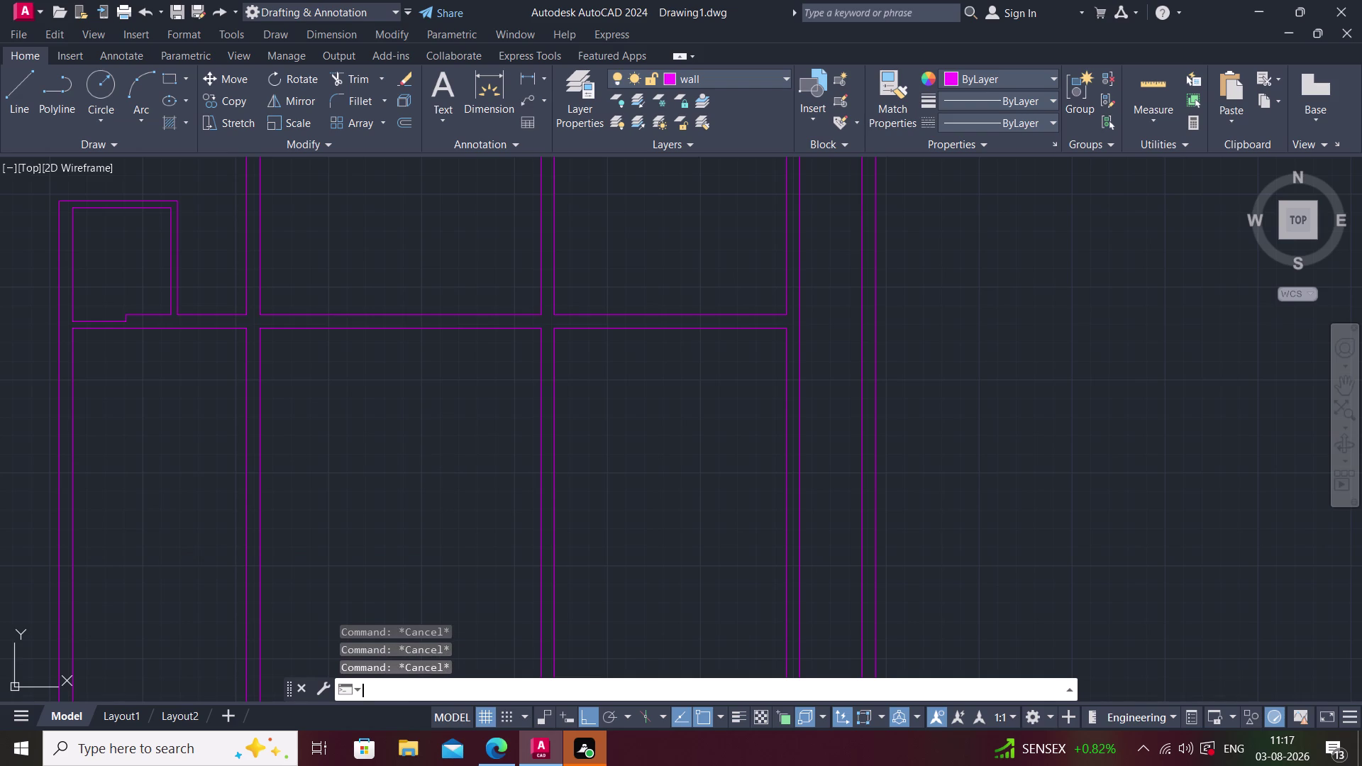
key(space)
key(Escape)
key(Escape)
key(o)
key(Return)
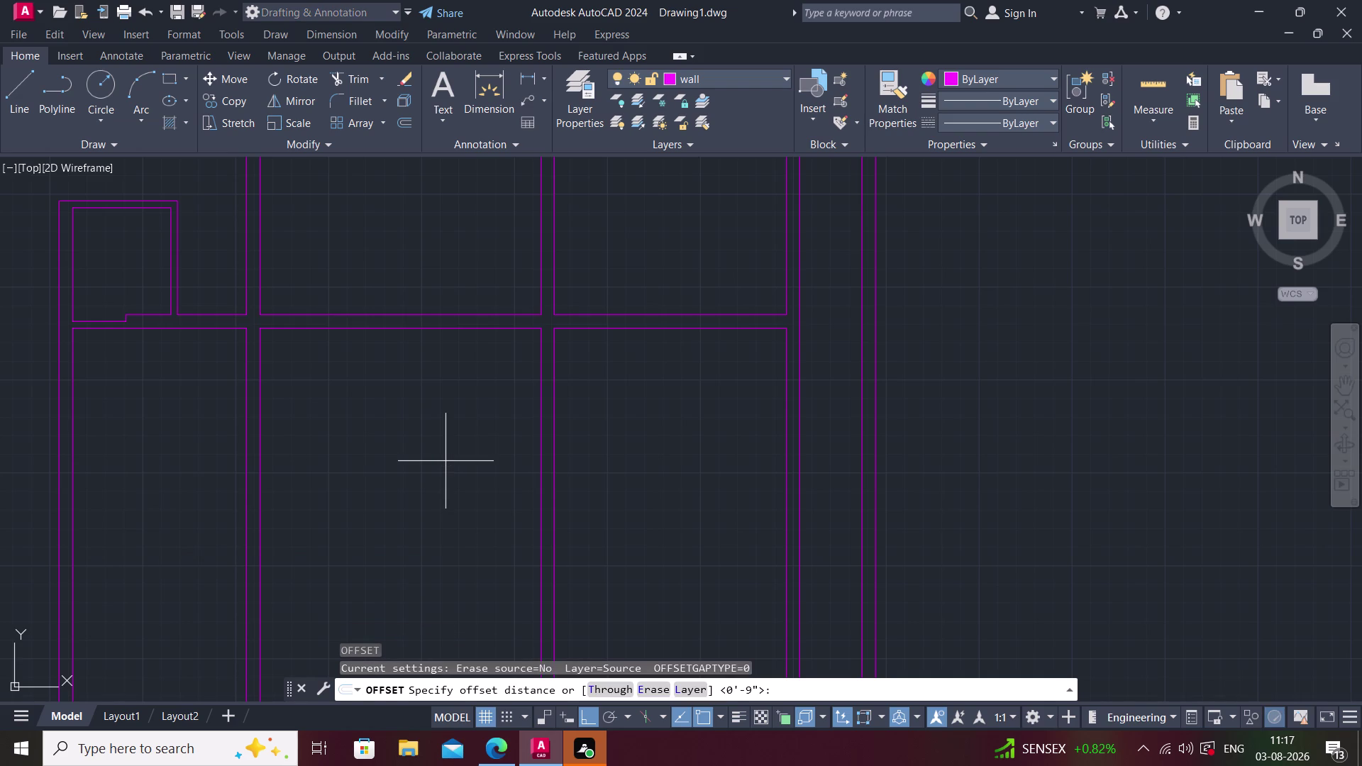
scroll(down, 3)
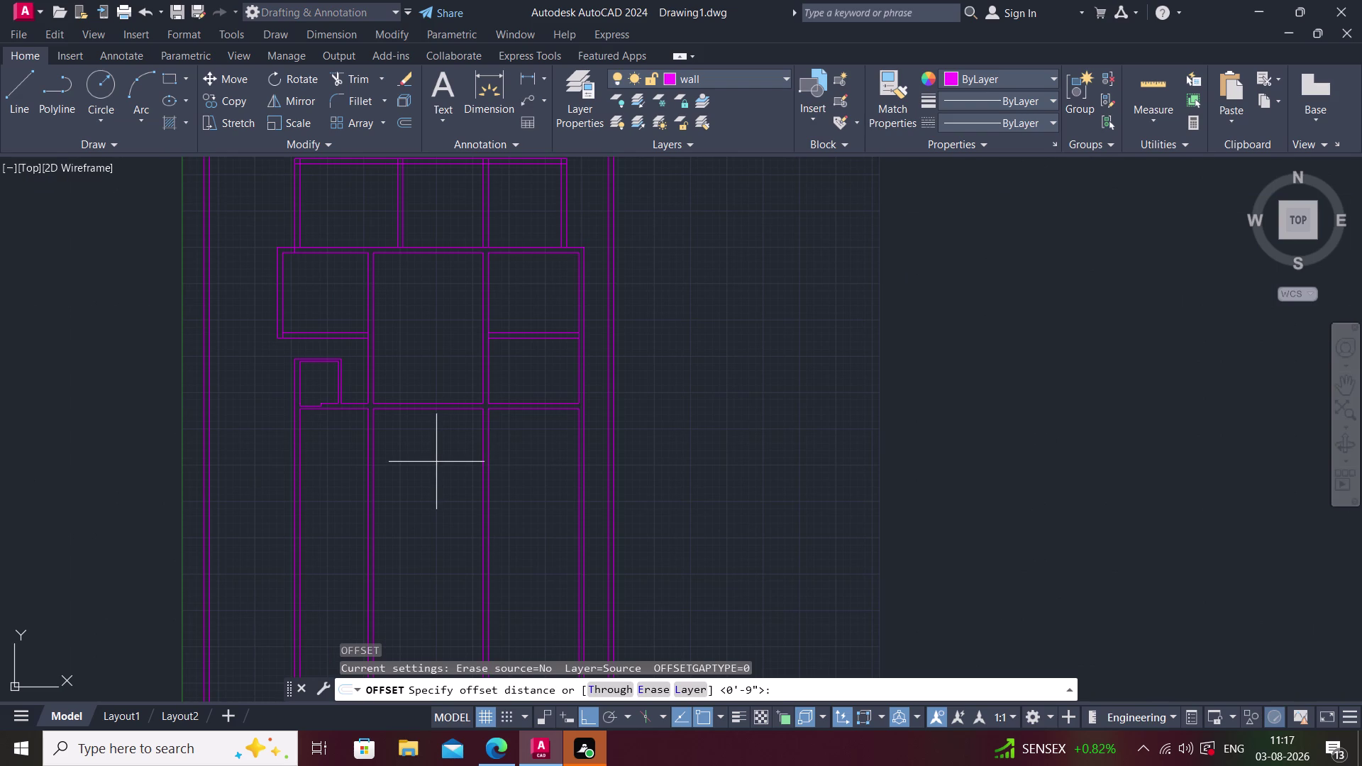
Offset the lower-left room's upper wall line 12' downward.
text(12')
key(Return)
scroll(up, 3)
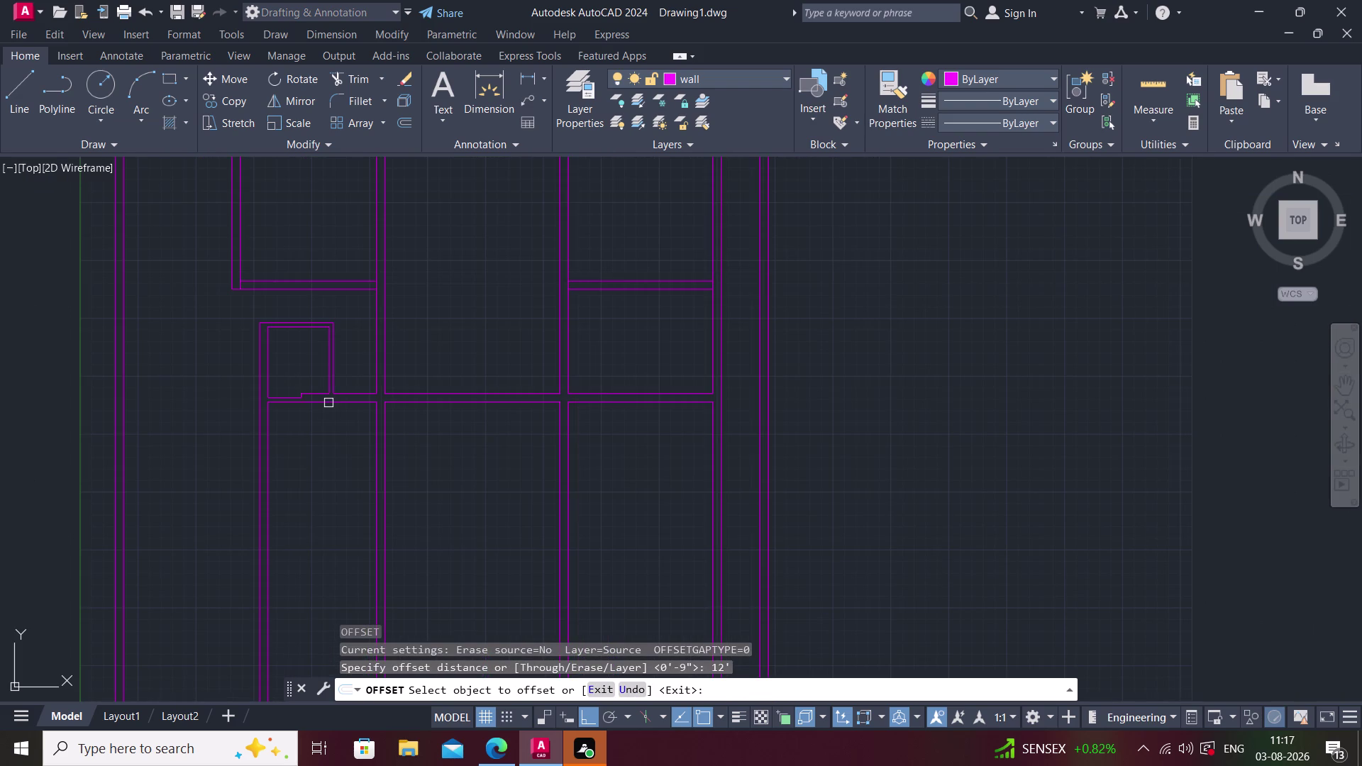
click(329, 402)
click(326, 465)
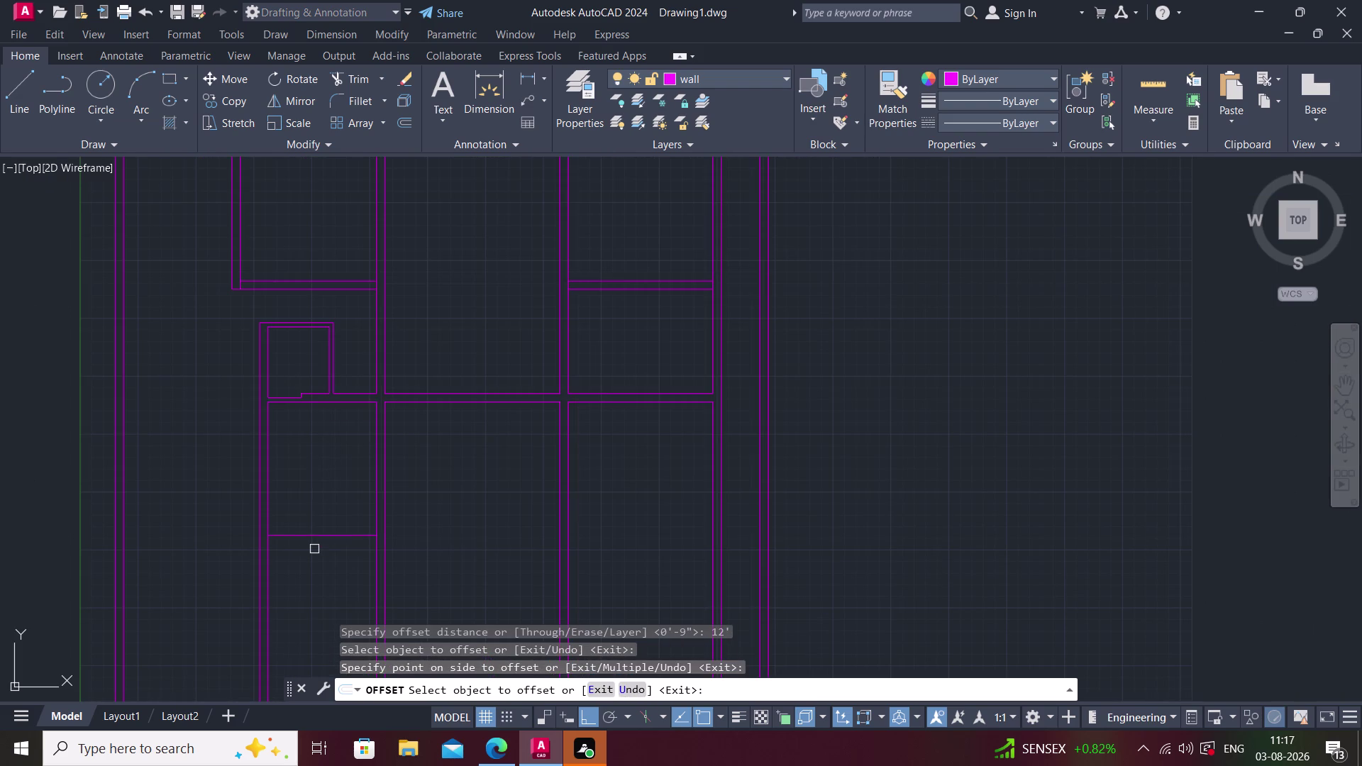
key(space)
Offset the new 12' line 9" downward to form the double wall.
key(space)
text(9")
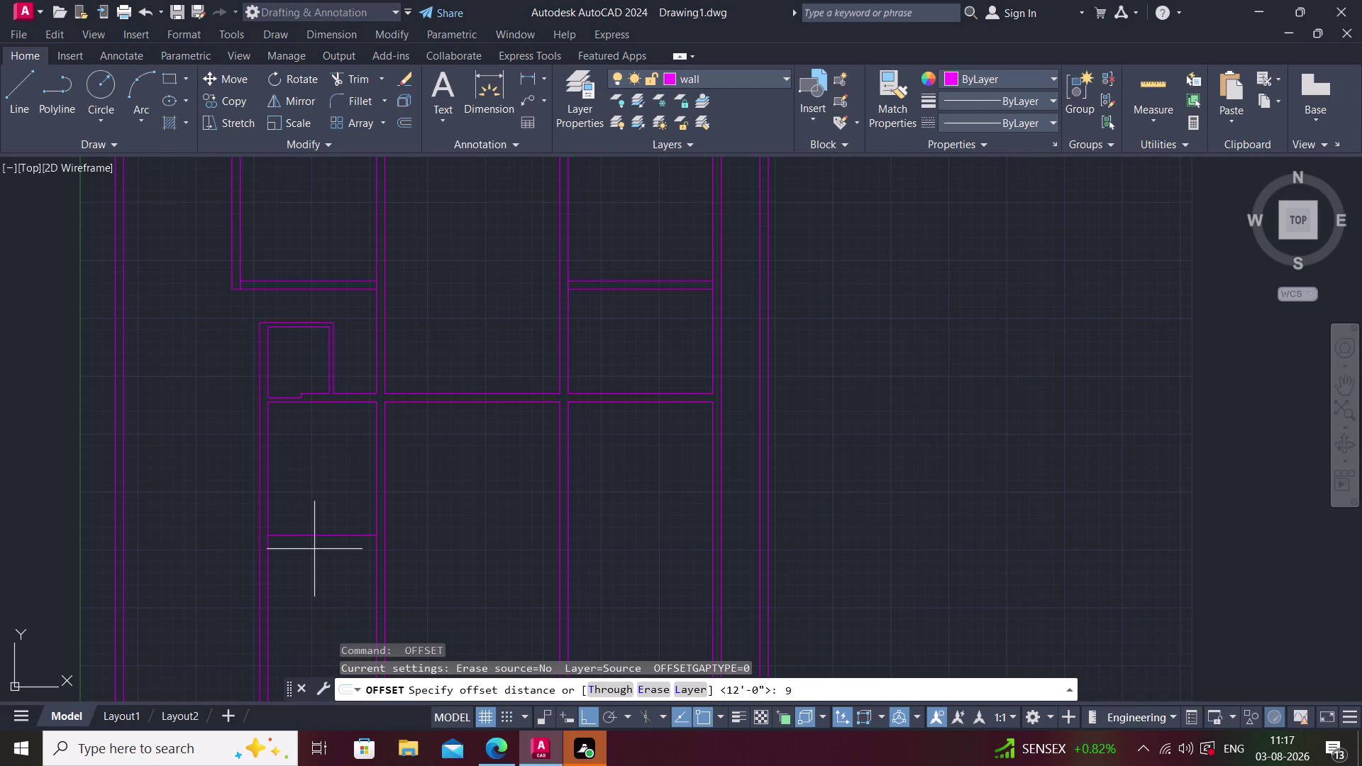
key(Return)
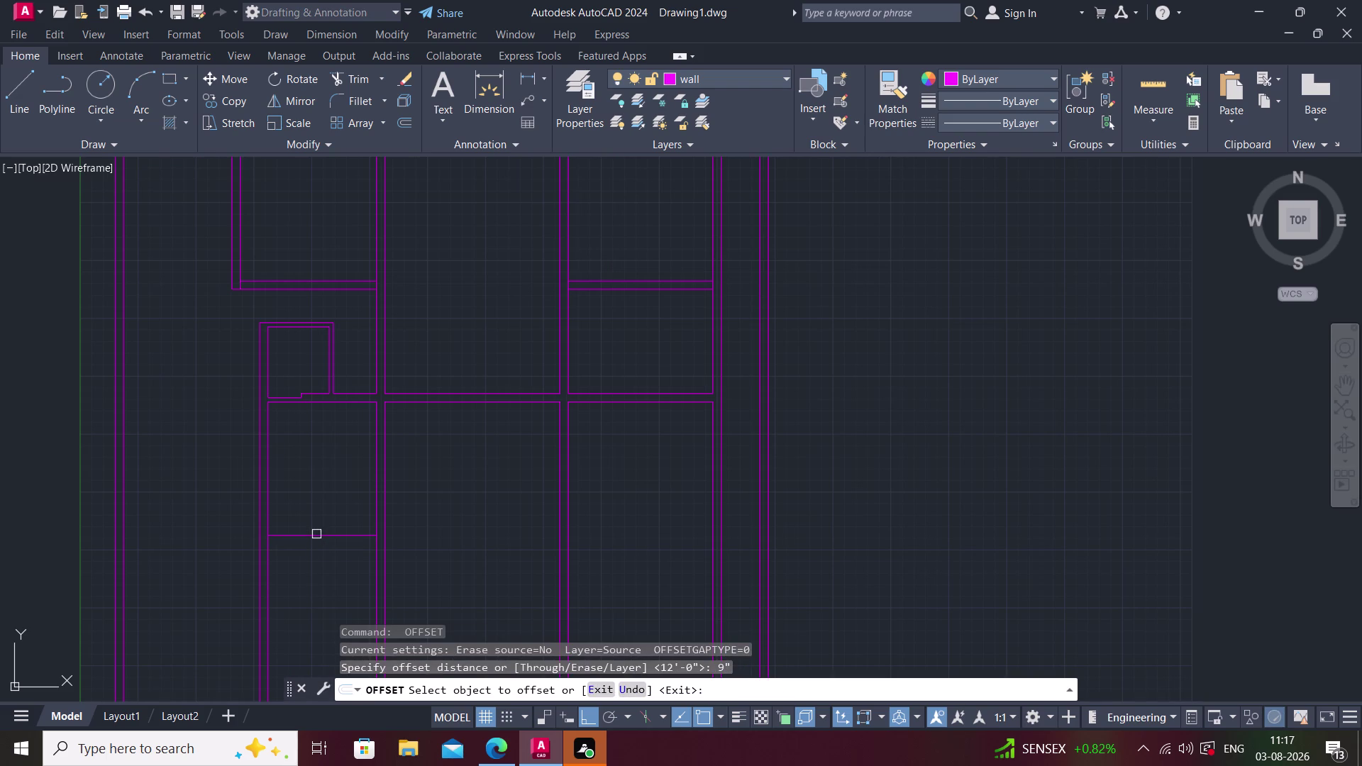
click(316, 534)
click(318, 585)
key(Escape)
Fence-trim the old wall lines crossing the lower band.
middle_drag(430, 569, 371, 589)
text(t)
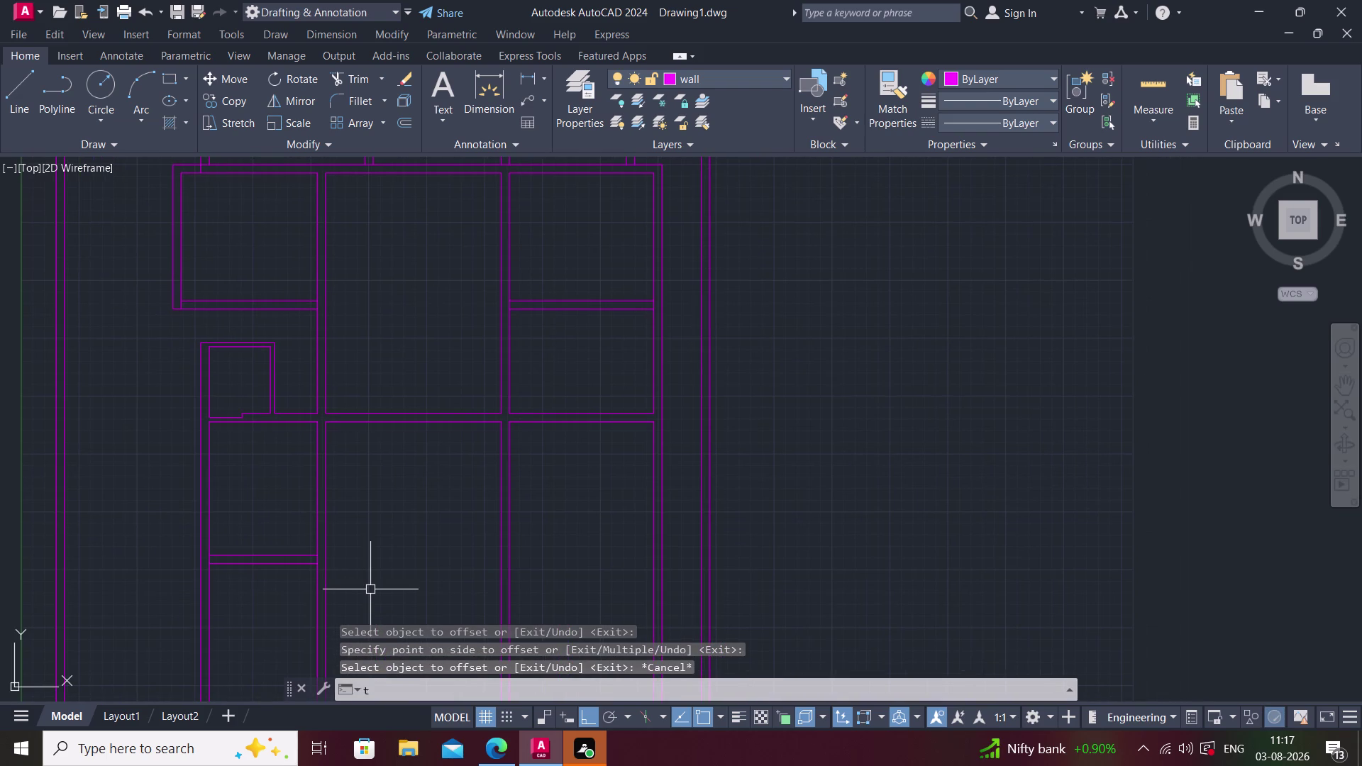
text(r)
key(space)
click(282, 505)
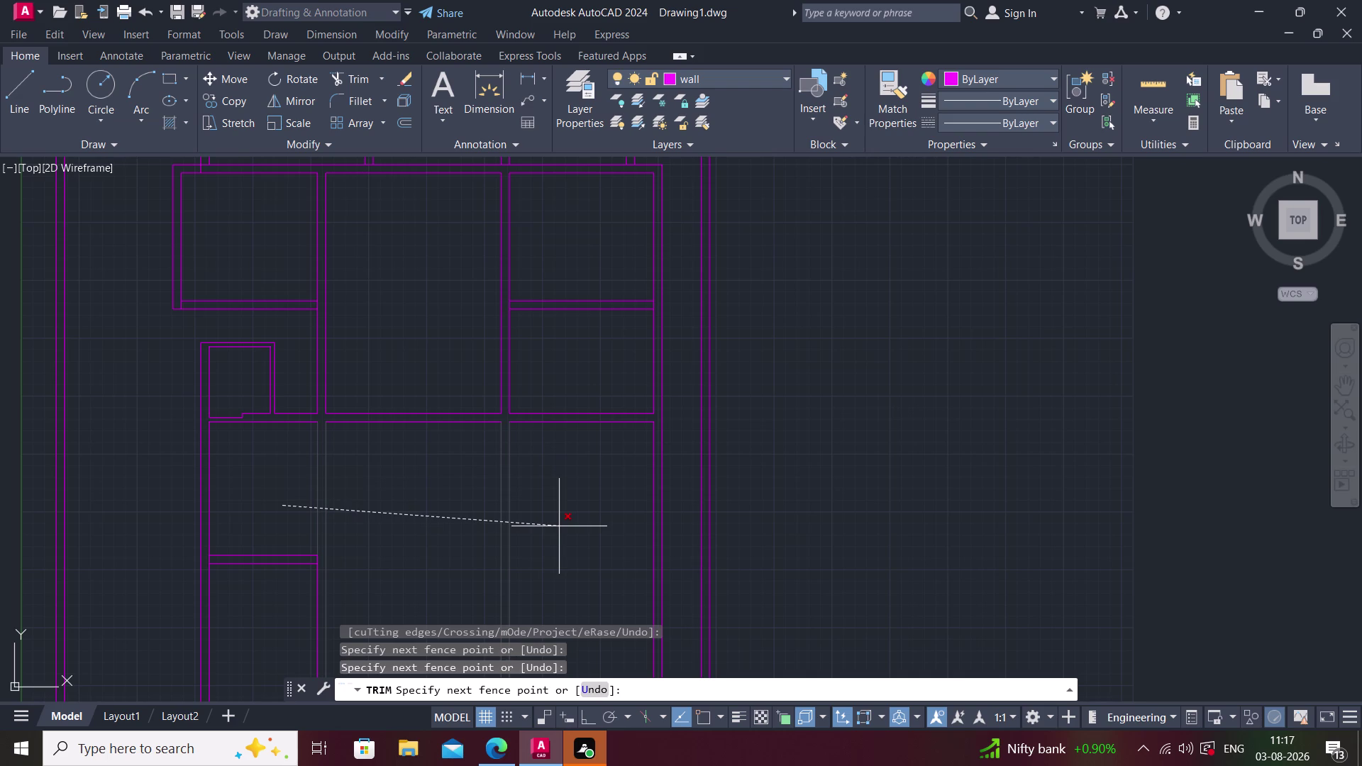
click(372, 496)
key(Escape)
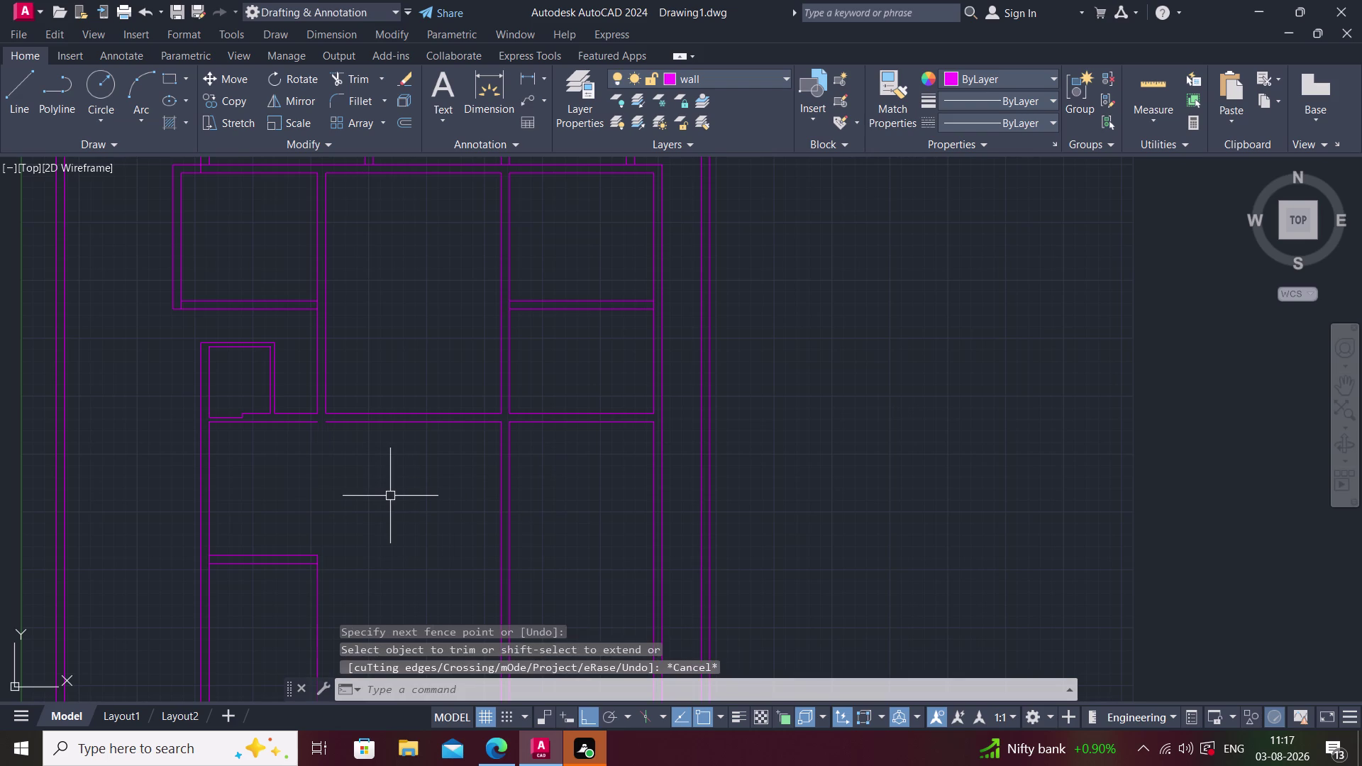
Offset the lower band's left wall line 14' to the right.
text(o)
key(space)
text(14')
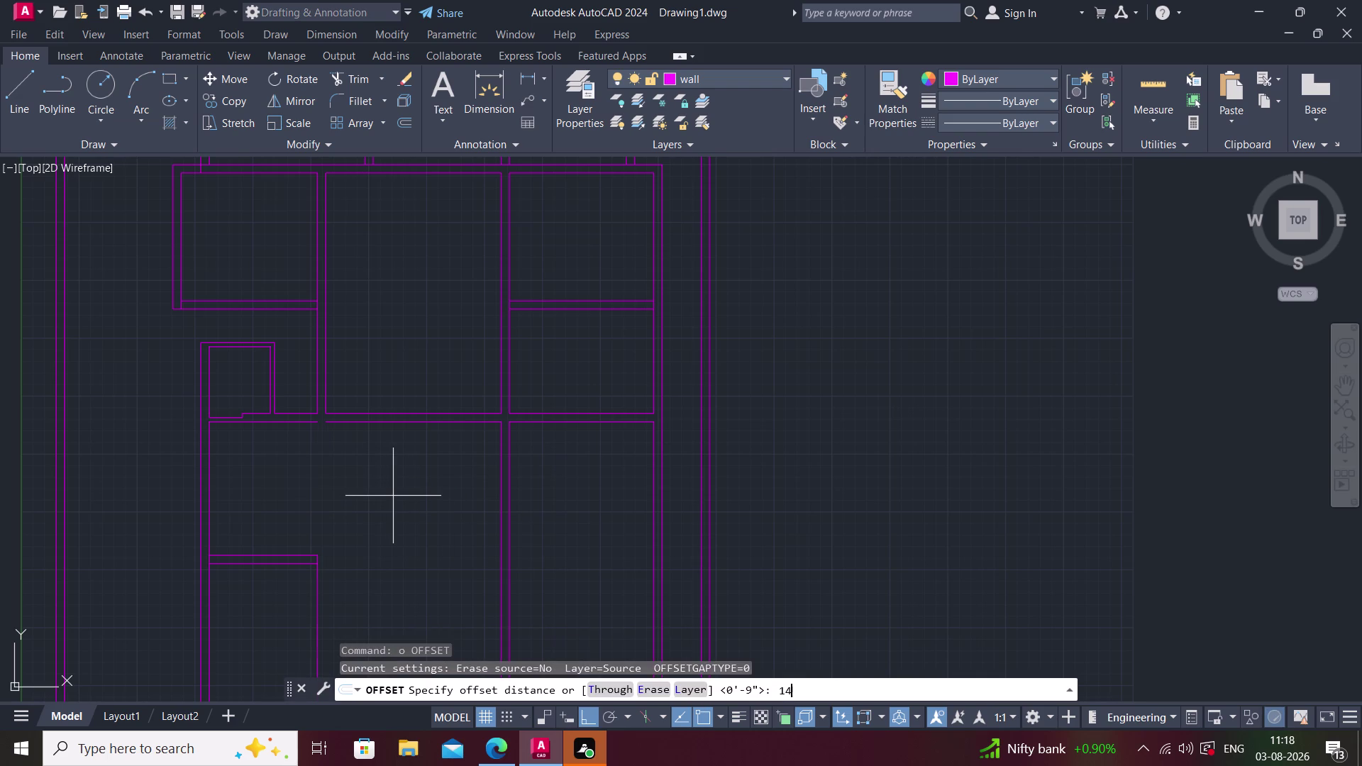
key(Return)
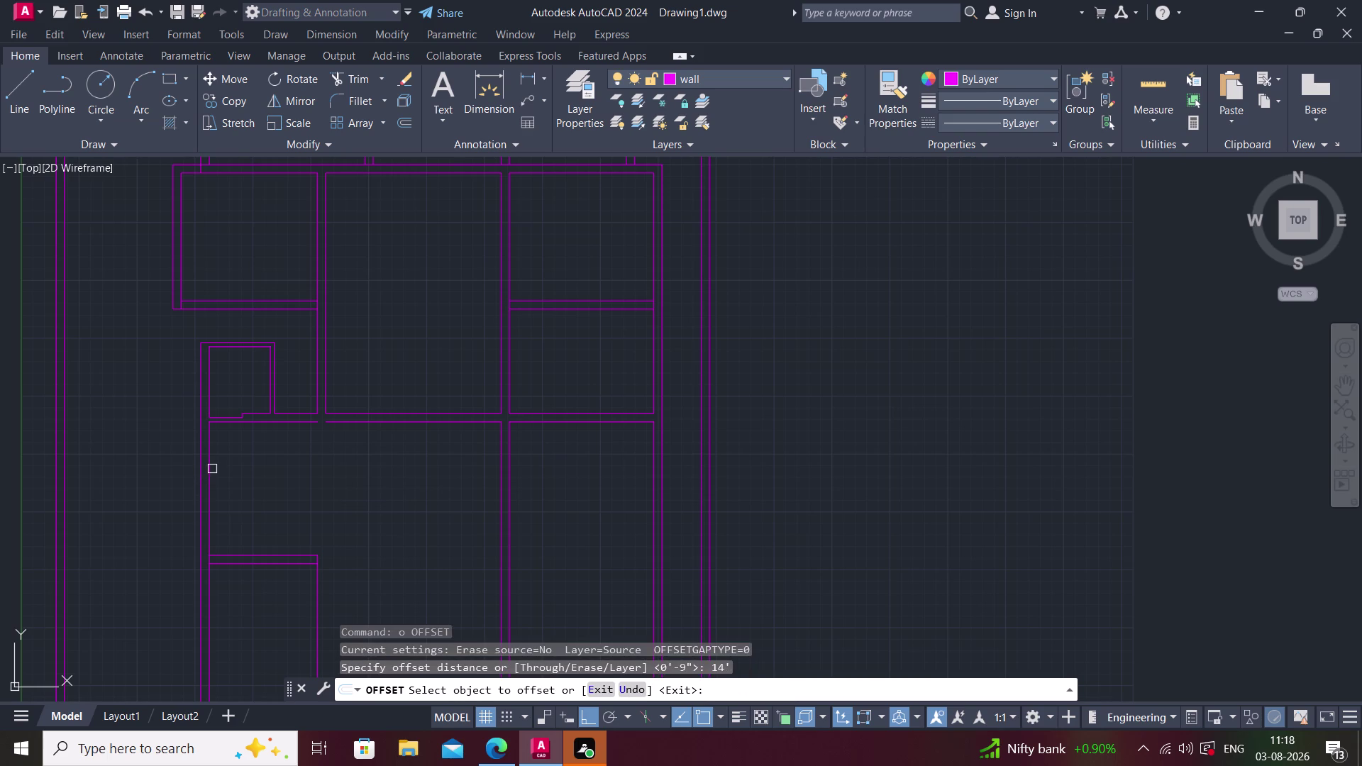
click(211, 469)
click(305, 480)
key(space)
Set the offset distance to 9" for the wall thickness.
key(space)
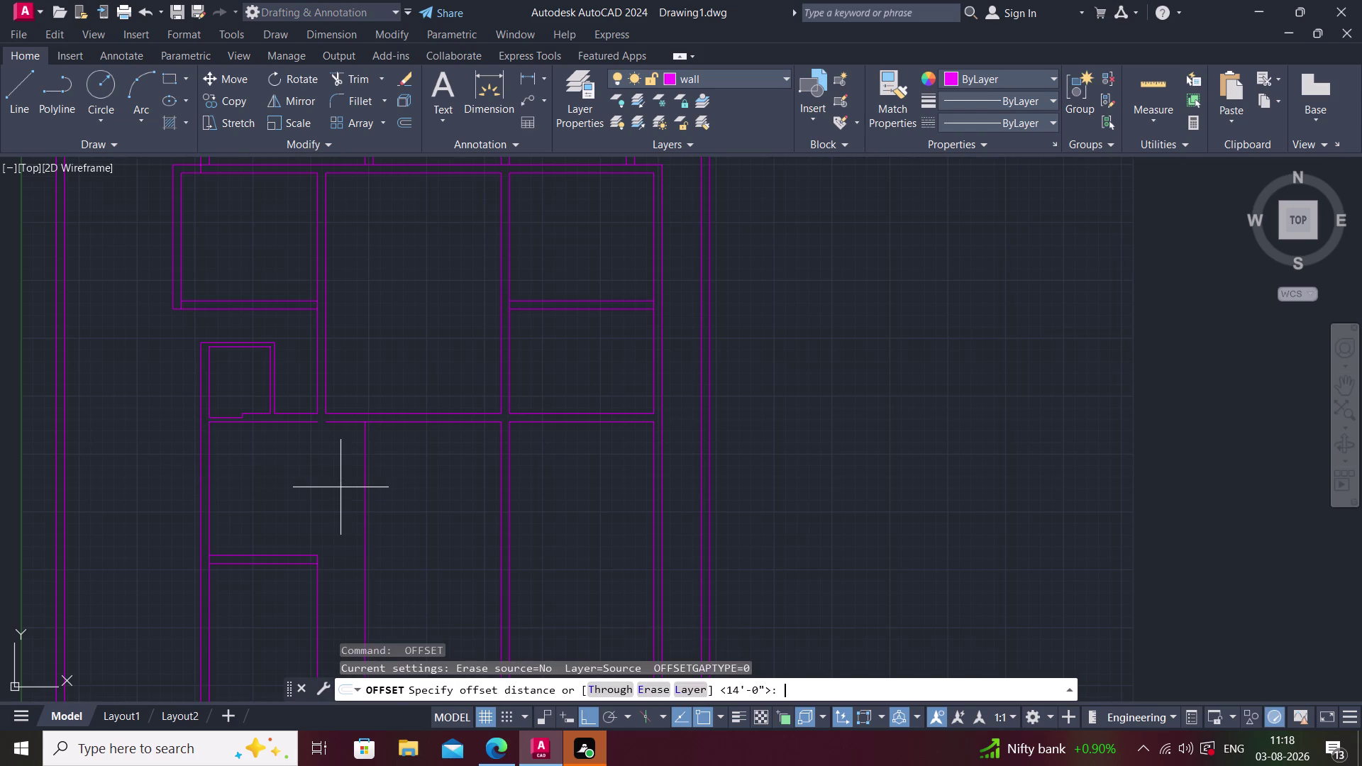
text(6)
key(BackSpace)
key(9)
key(shift+quotedbl)
key(Return)
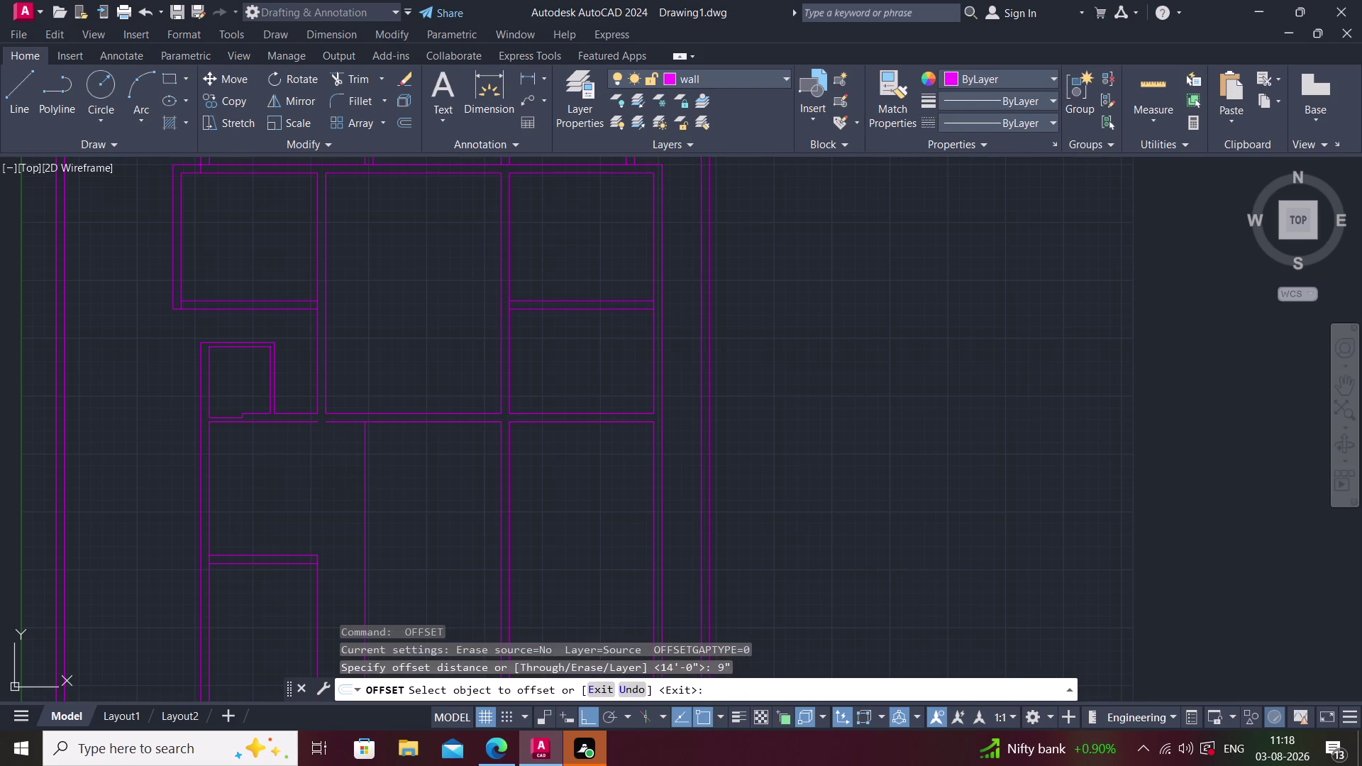
Add the 9" twin to the right of the new vertical wall line.
click(364, 477)
click(410, 481)
key(Escape)
key(r)
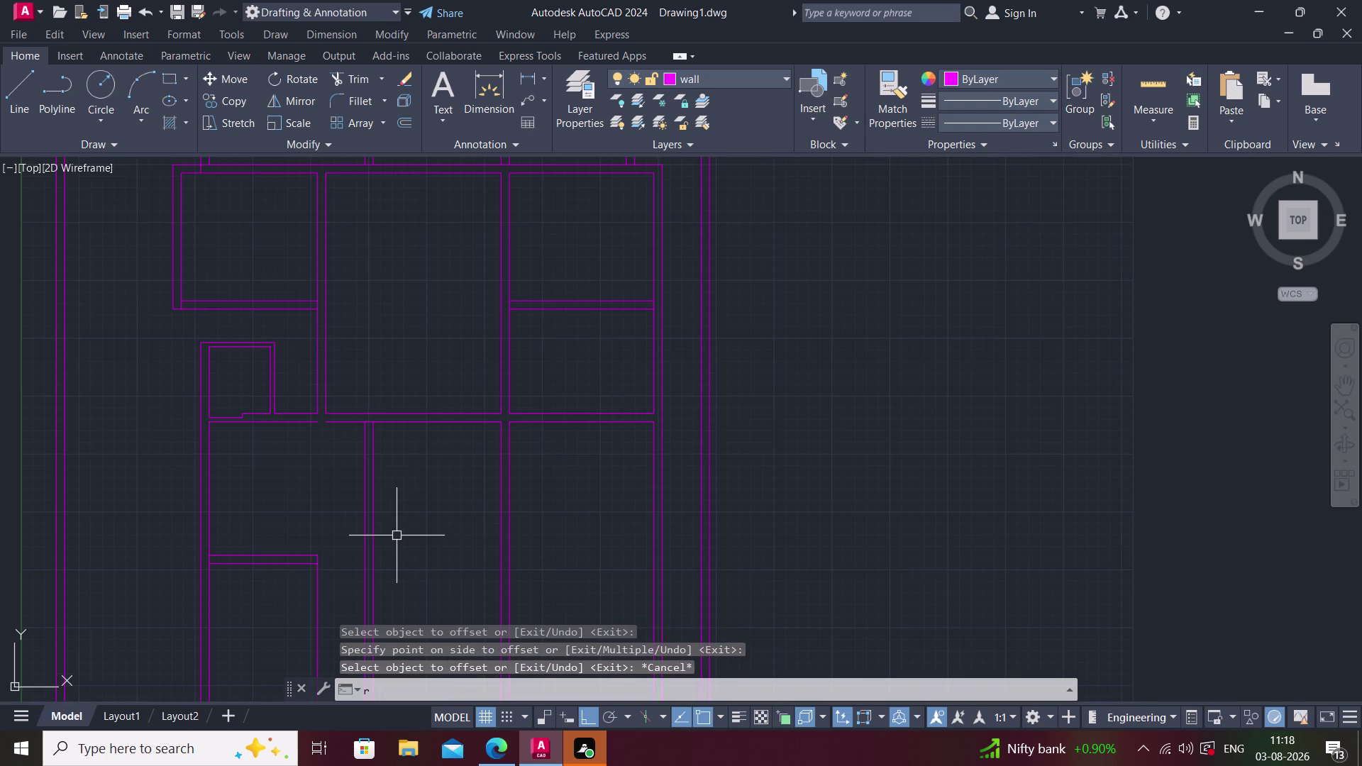
key(BackSpace)
key(BackSpace)
Extend the left room's two wall lines to the new vertical wall.
text(ec)
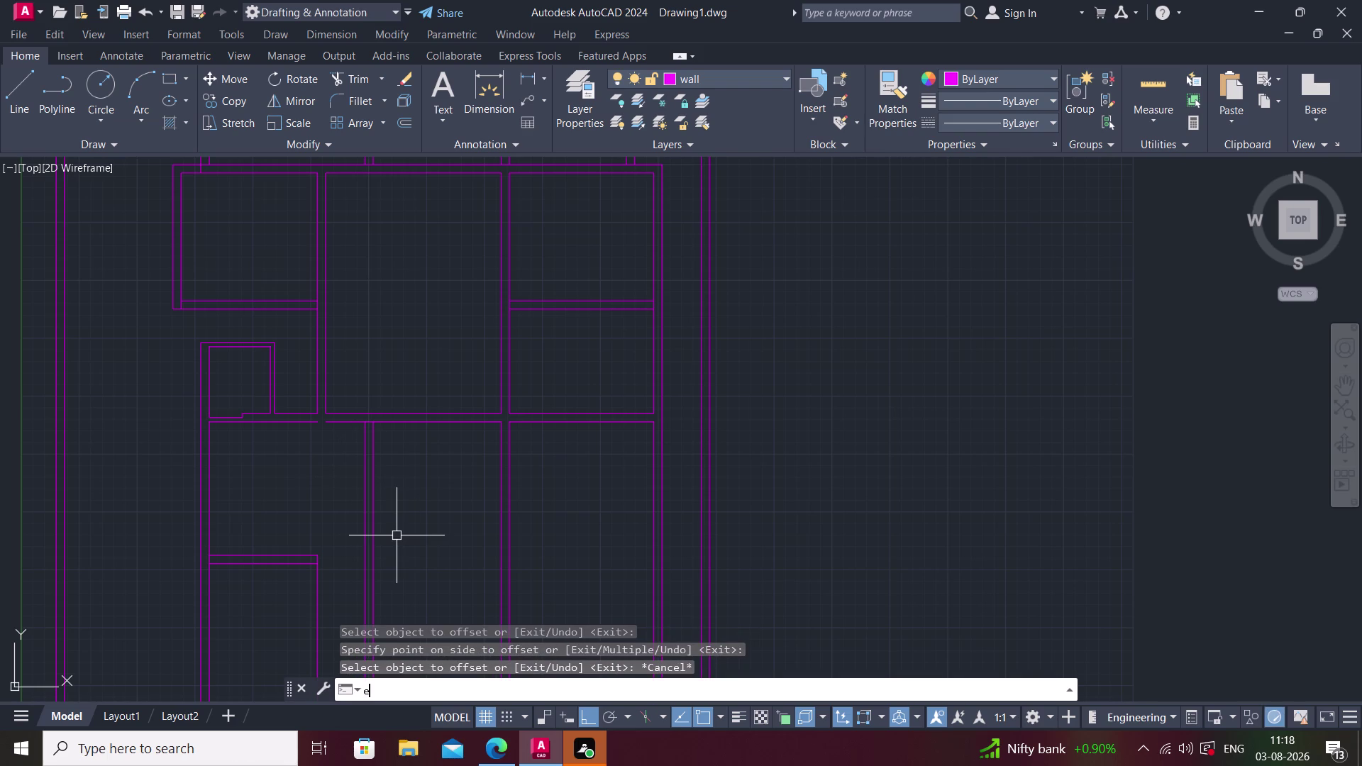
key(BackSpace)
text(x)
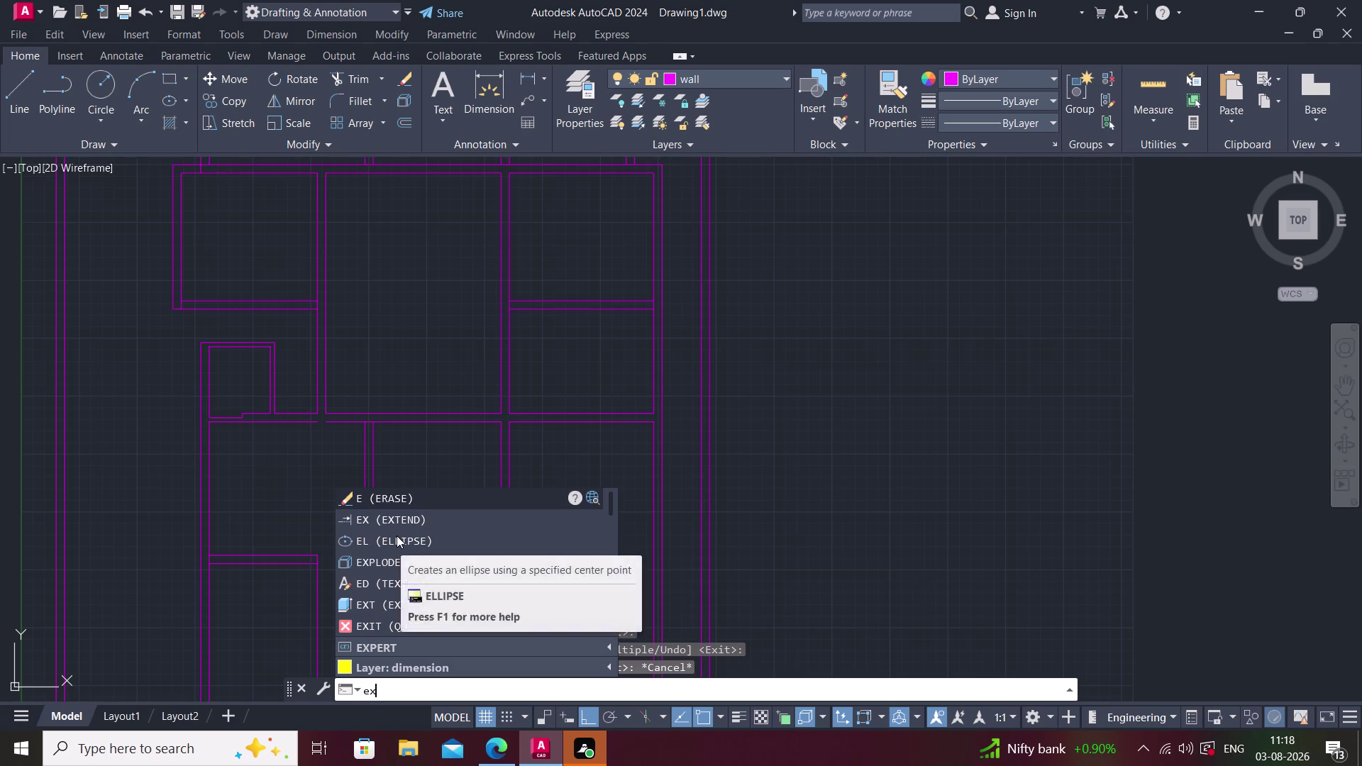
key(space)
click(286, 554)
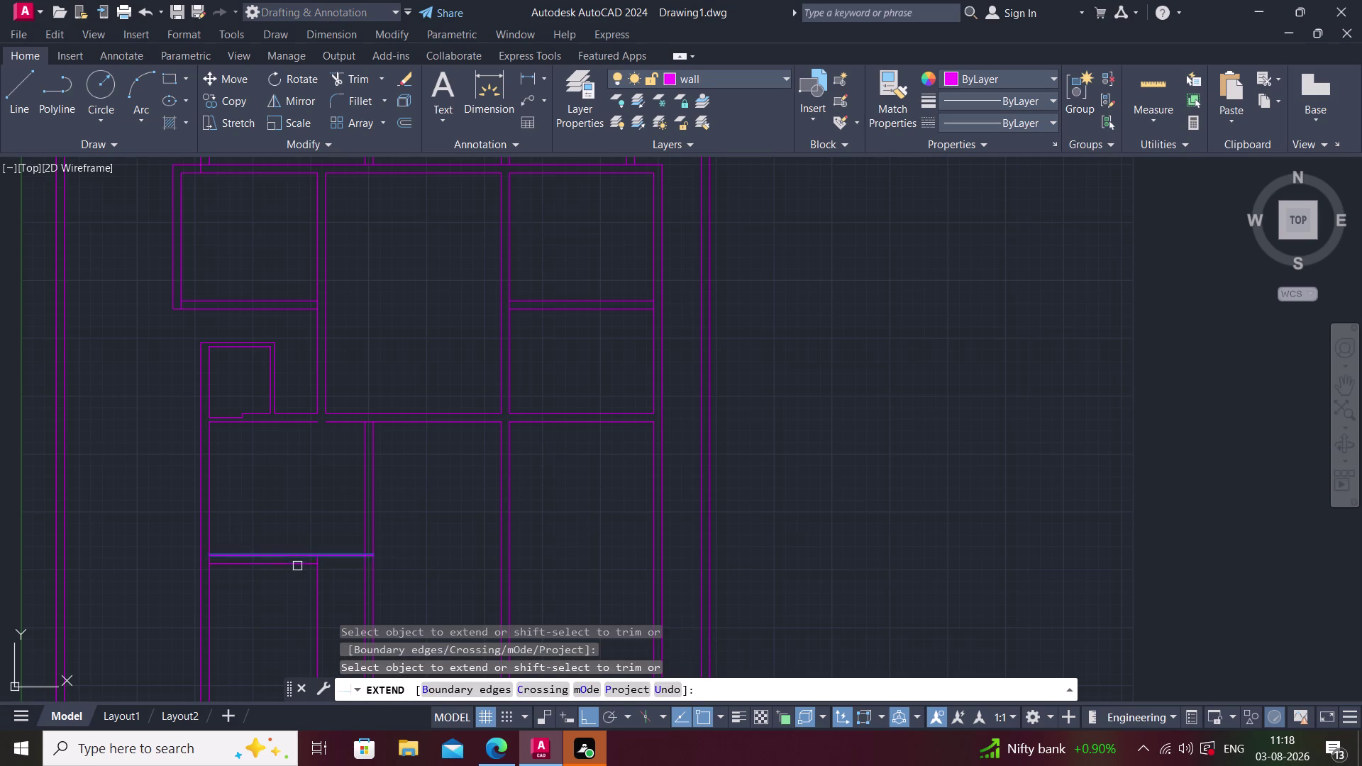
click(297, 566)
key(Escape)
middle_drag(470, 547, 388, 548)
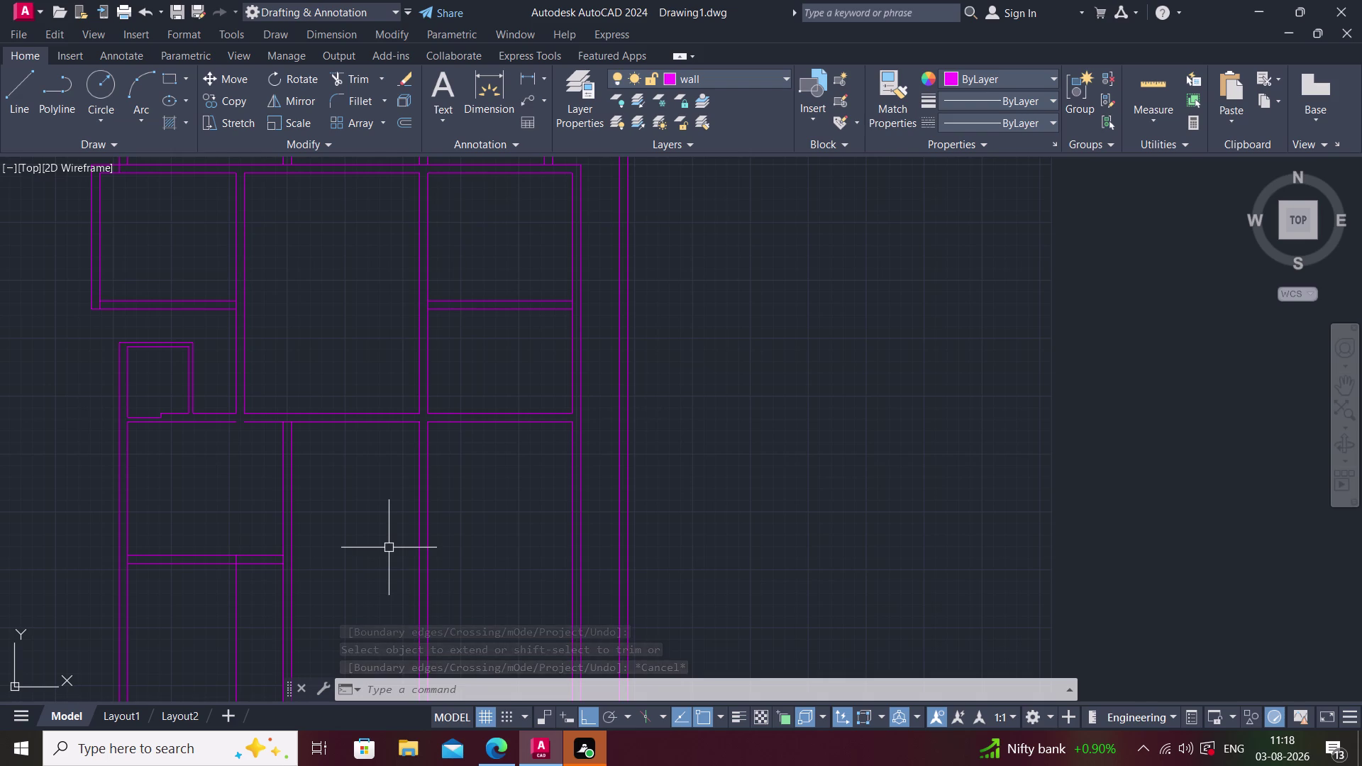
Delete the stray wall line and extend the lower-left wall lines.
click(235, 621)
key(Delete)
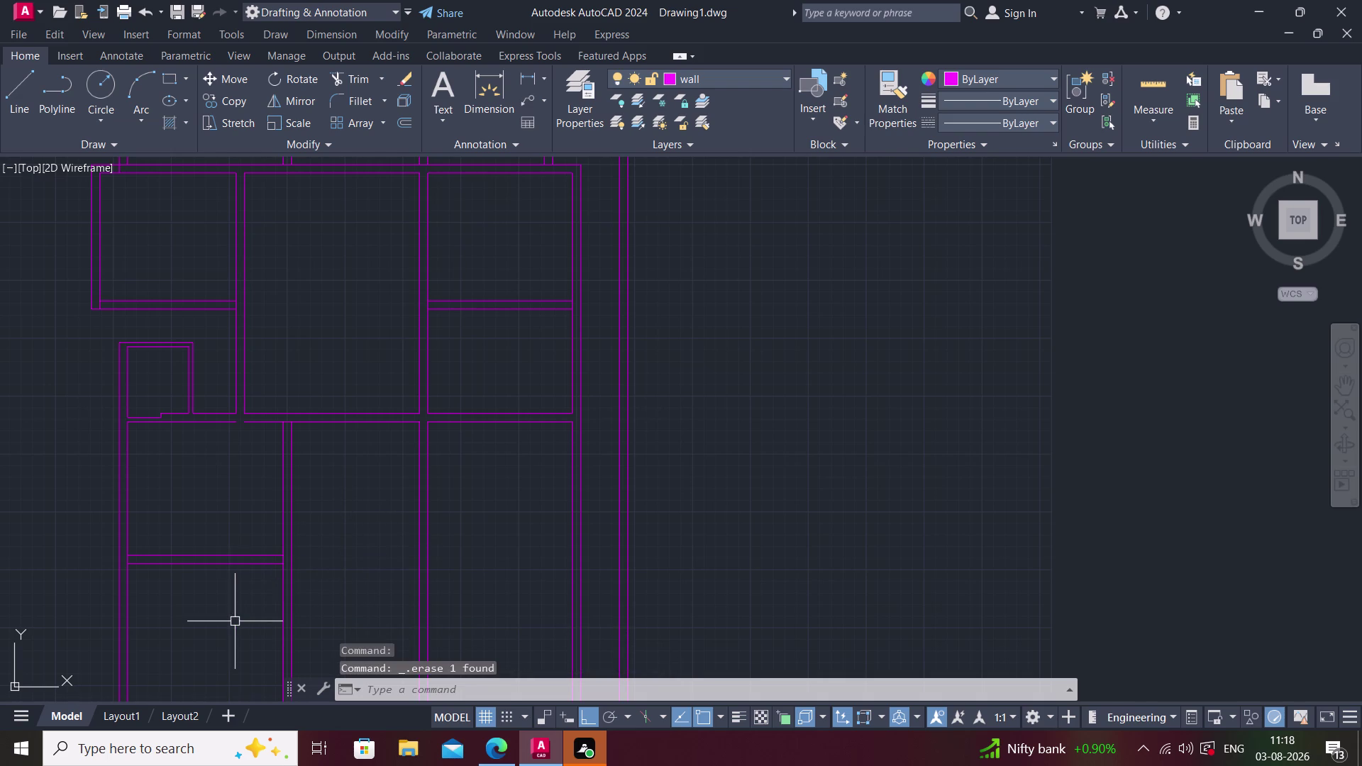
text(ex)
key(space)
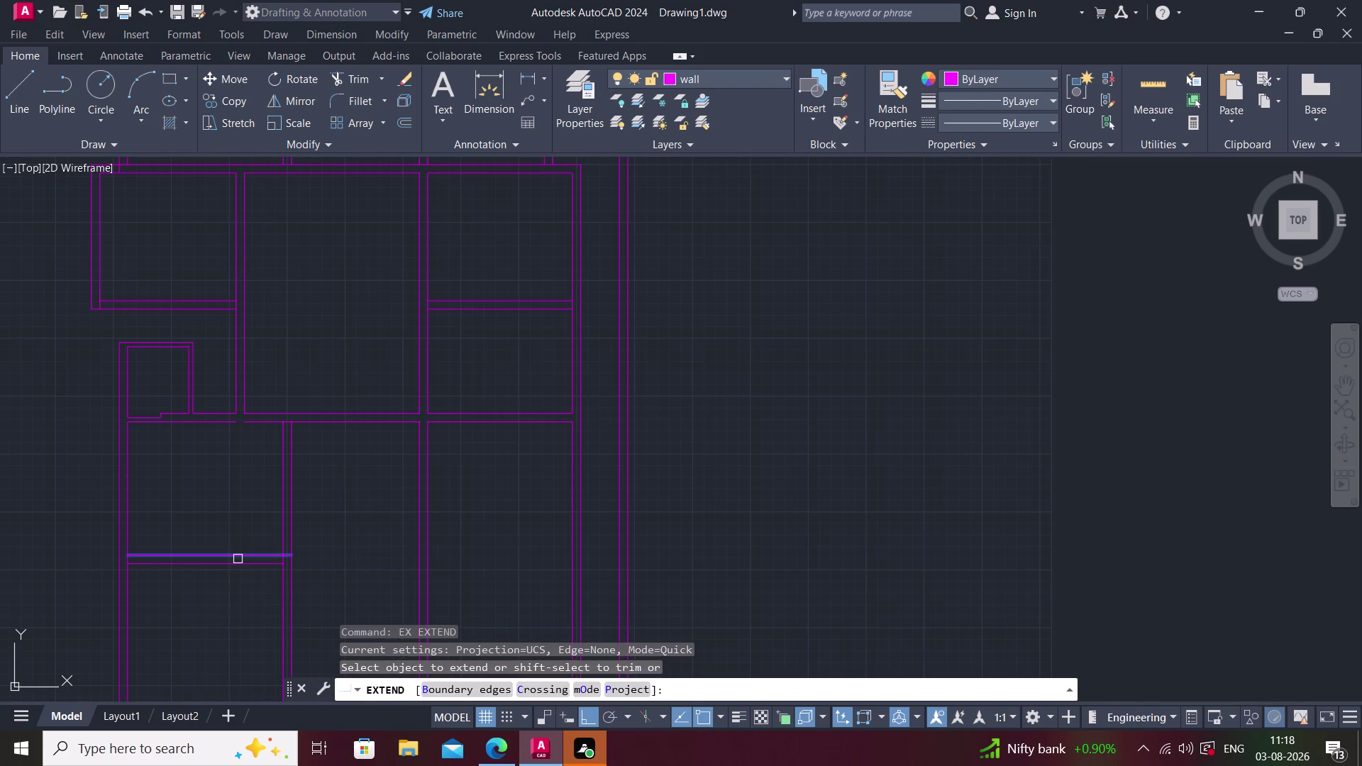
click(237, 558)
click(249, 565)
click(259, 542)
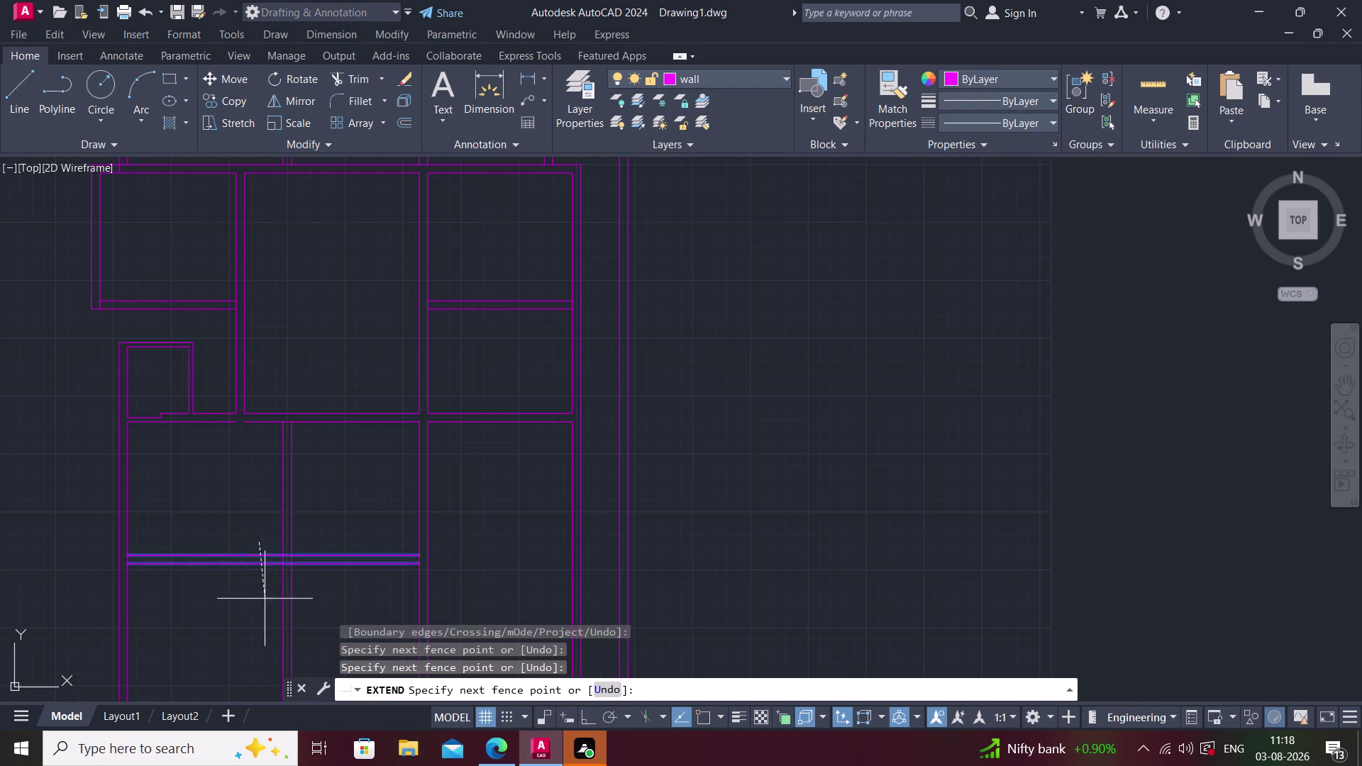
click(269, 608)
click(260, 527)
click(274, 611)
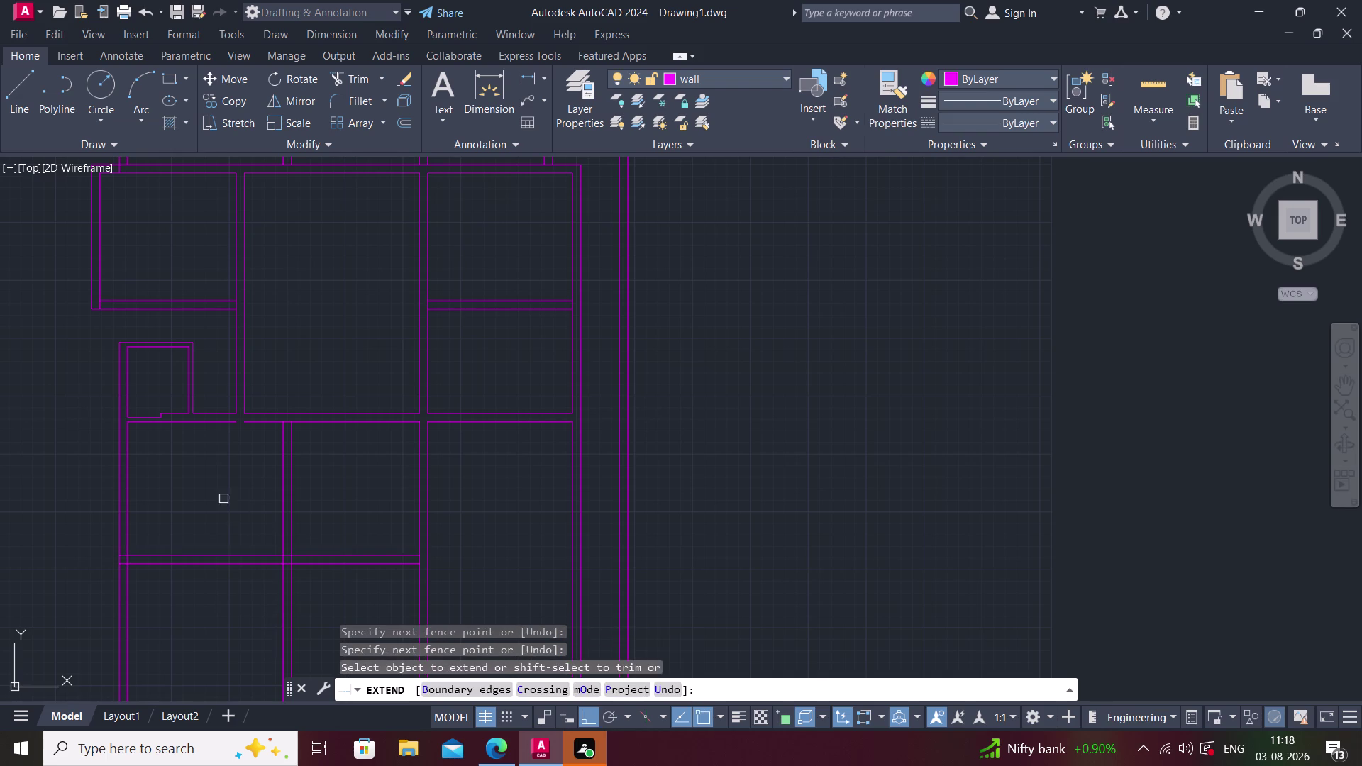
Fence-extend the horizontal double-wall lines across to the right-hand wall.
click(222, 495)
click(246, 614)
click(386, 520)
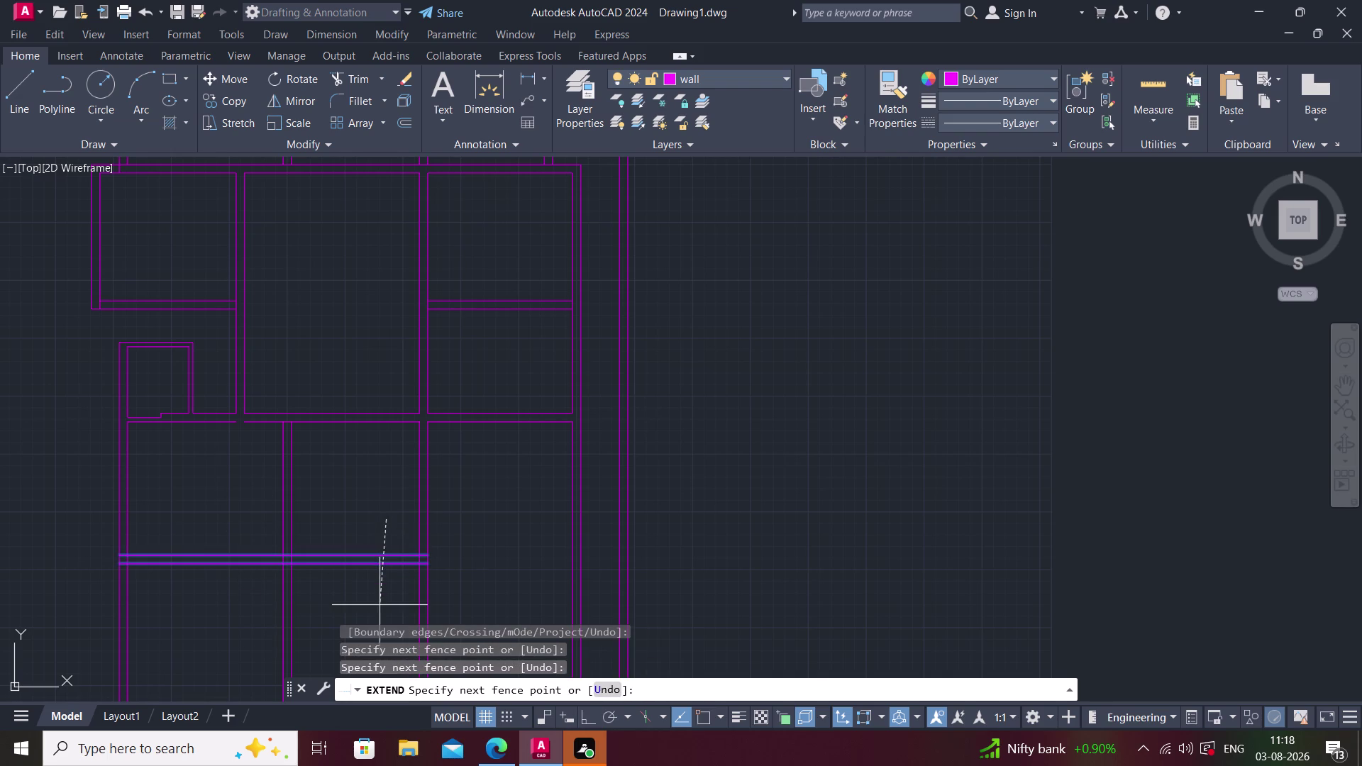
click(381, 608)
click(371, 502)
click(387, 613)
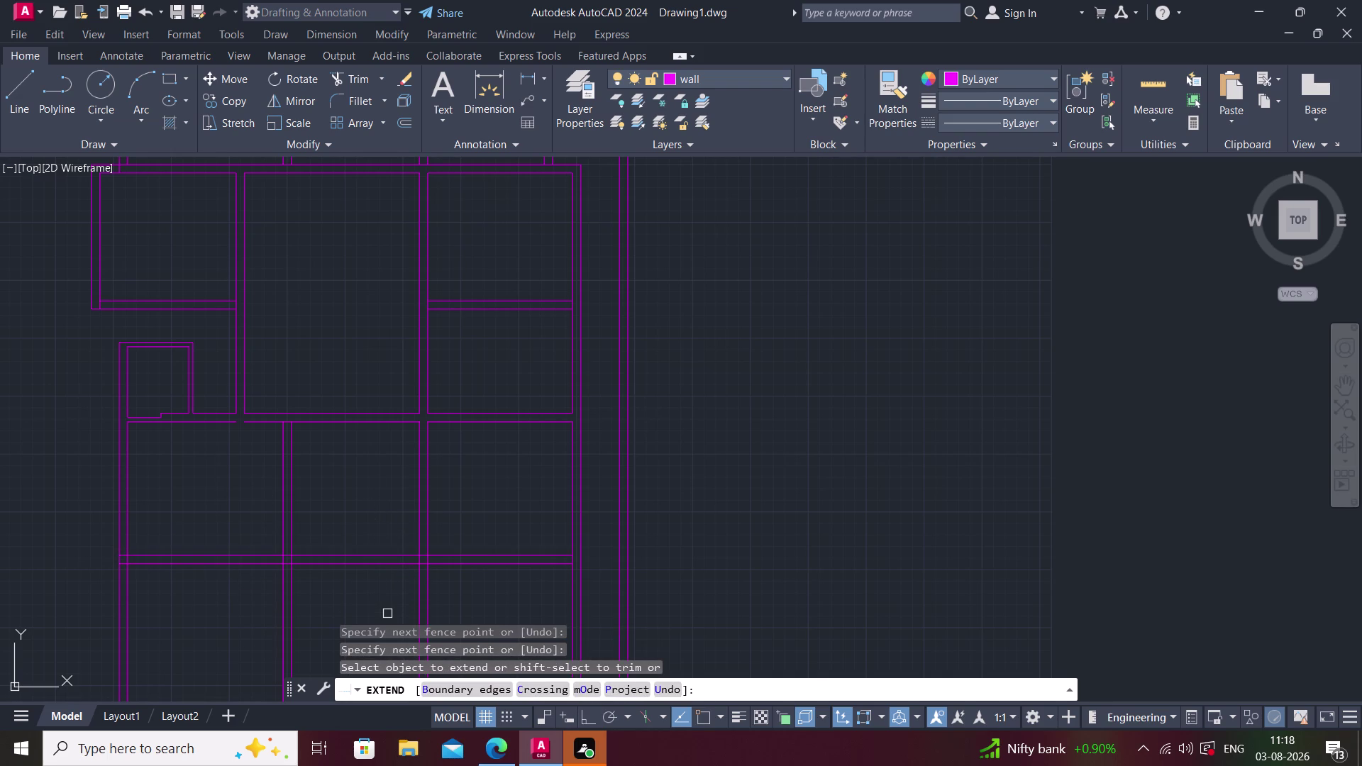
key(Escape)
middle_drag(395, 620, 361, 595)
middle_drag(361, 596, 357, 500)
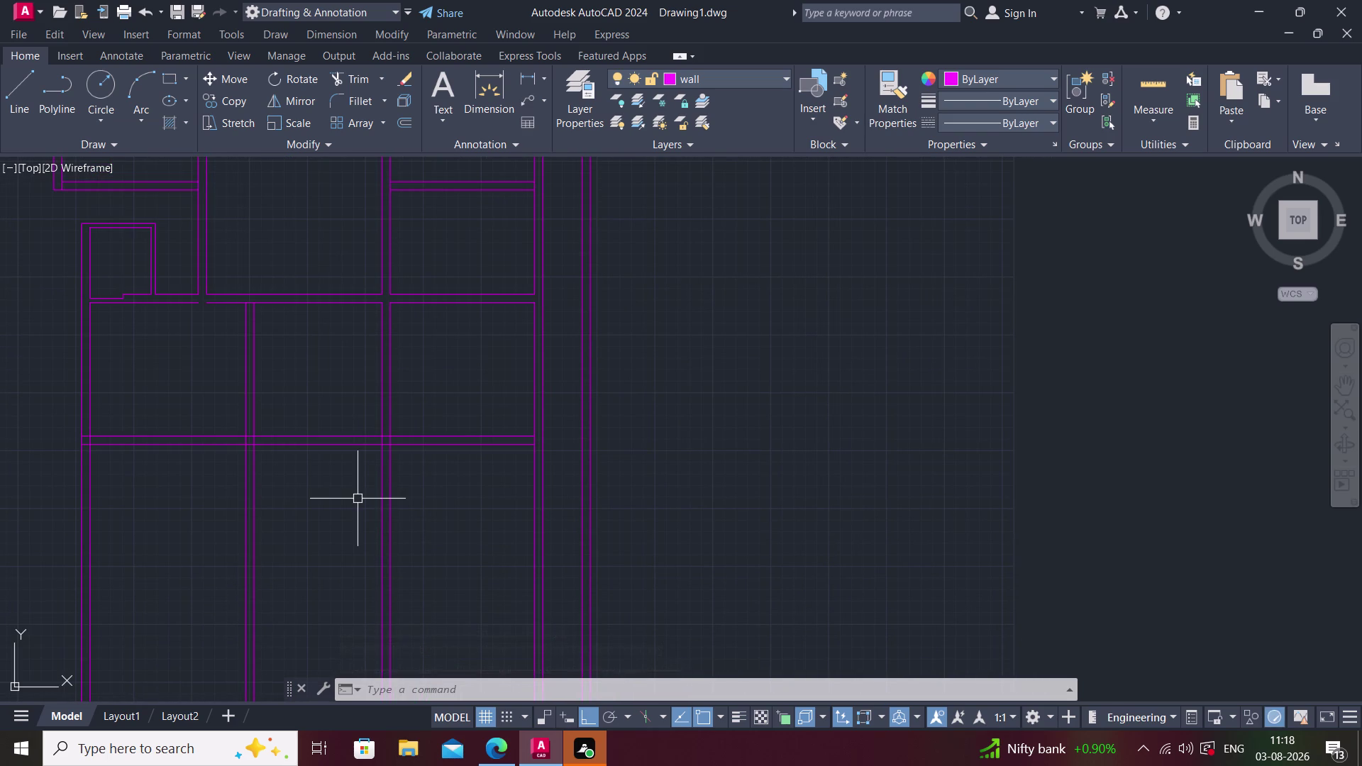
Fence-trim the vertical wall lines overhanging below the new lower wall.
text(tr)
key(space)
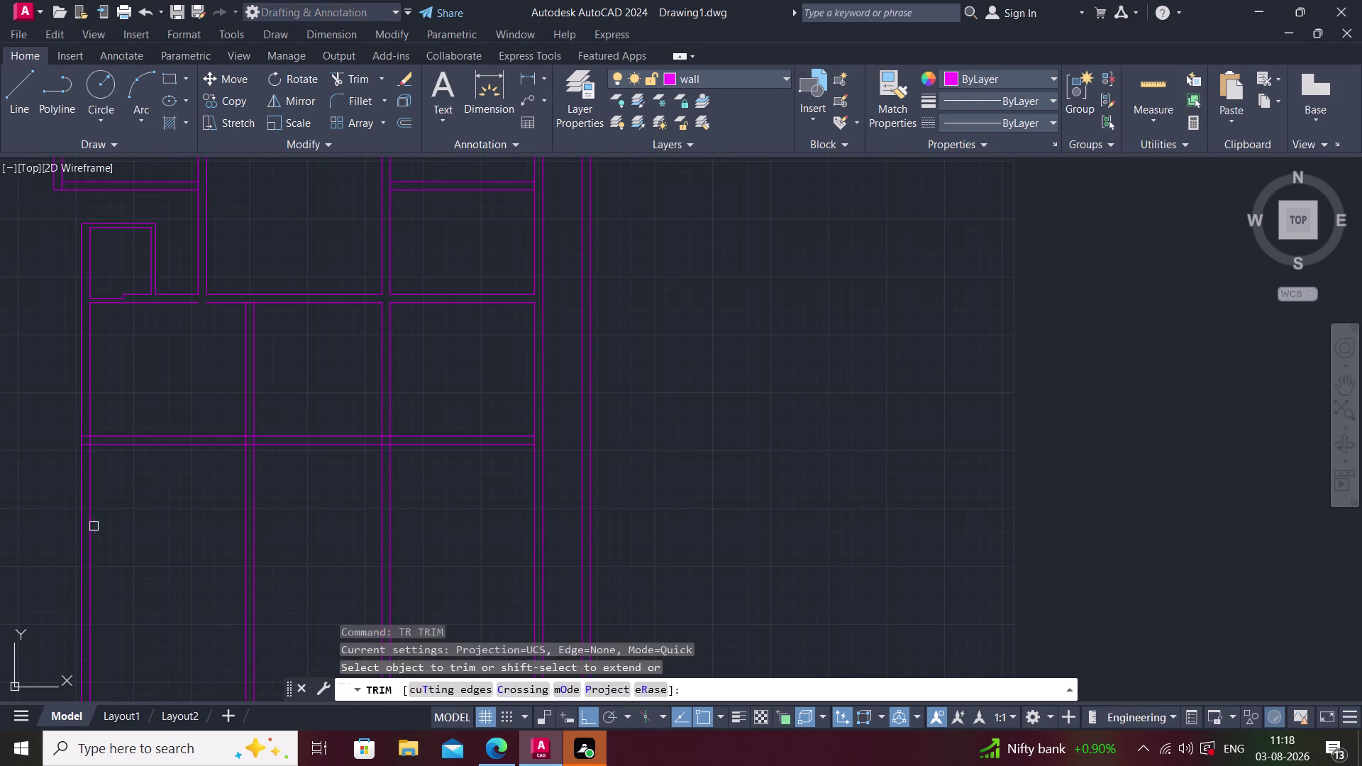
click(61, 523)
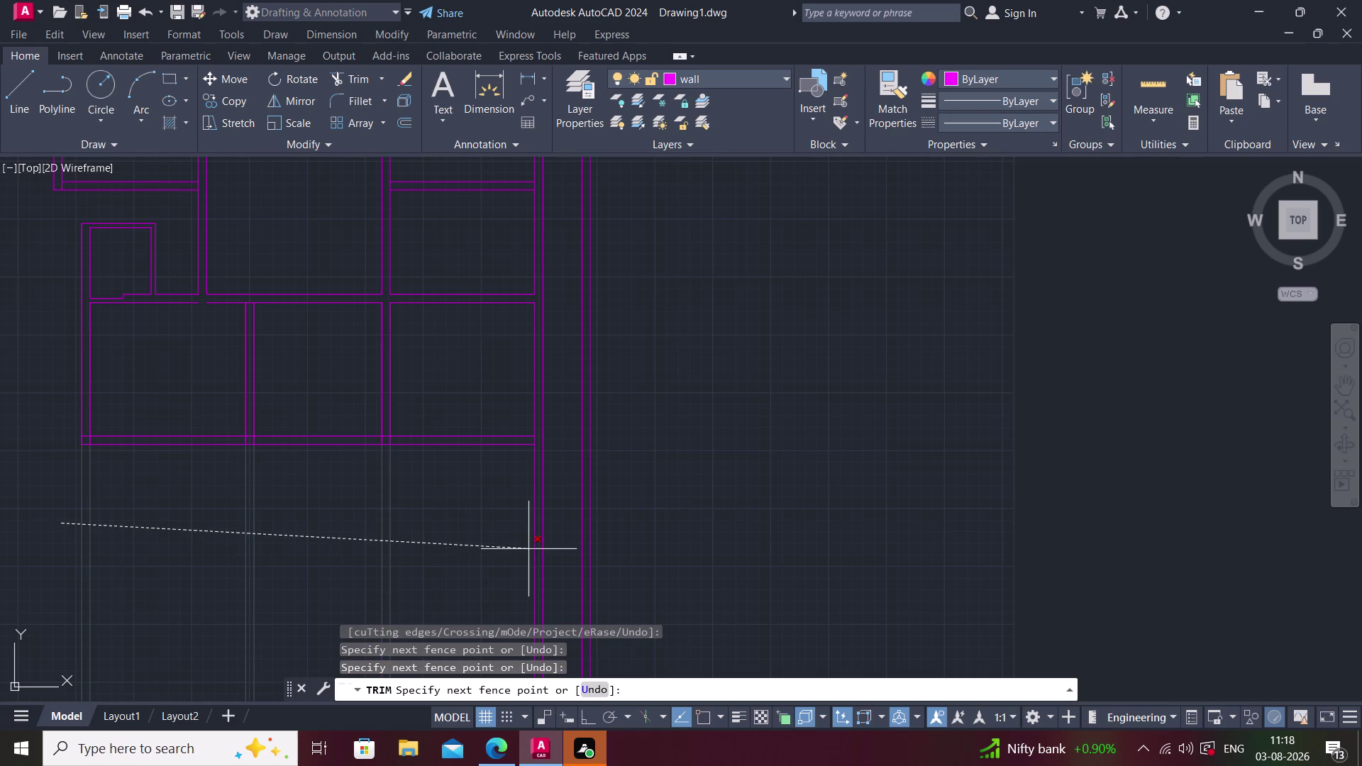
middle_drag(530, 548, 532, 598)
scroll(down, 3)
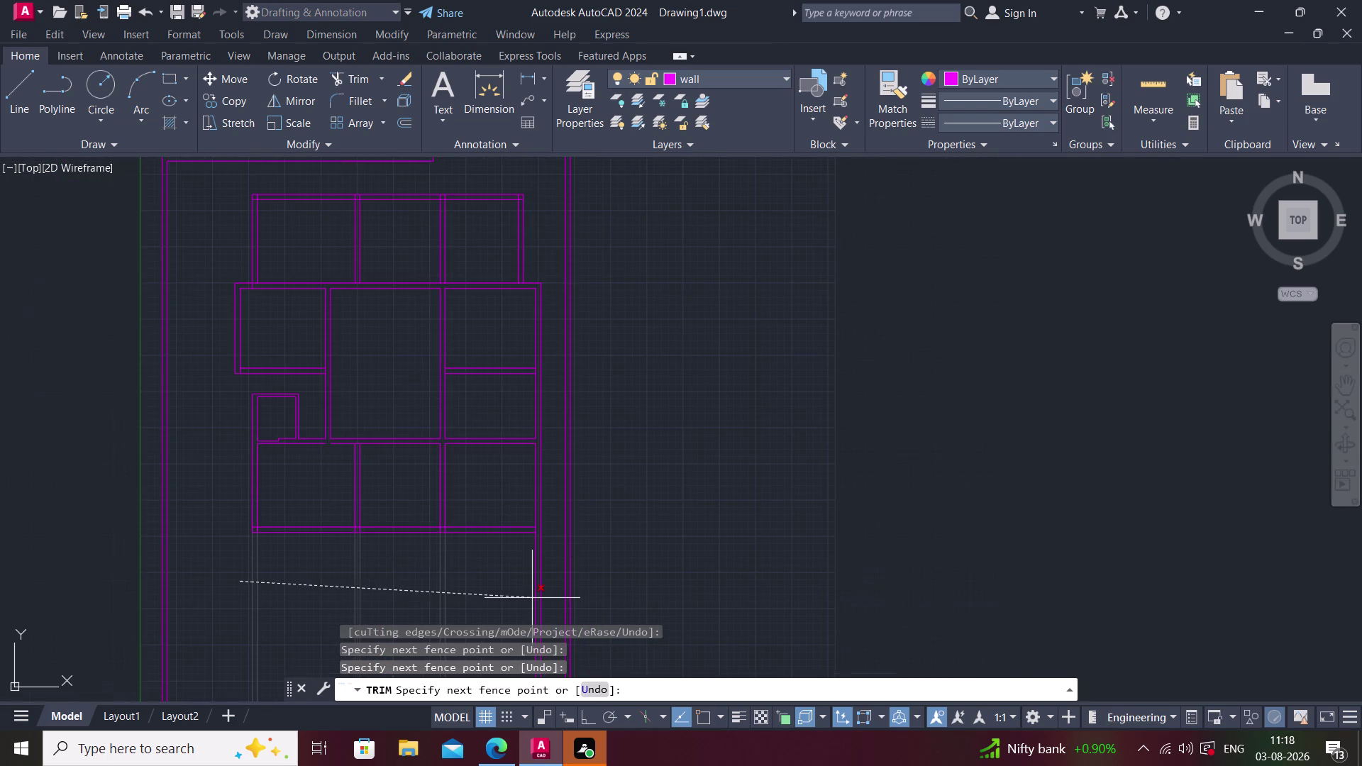
scroll(down, 3)
middle_drag(517, 586, 479, 494)
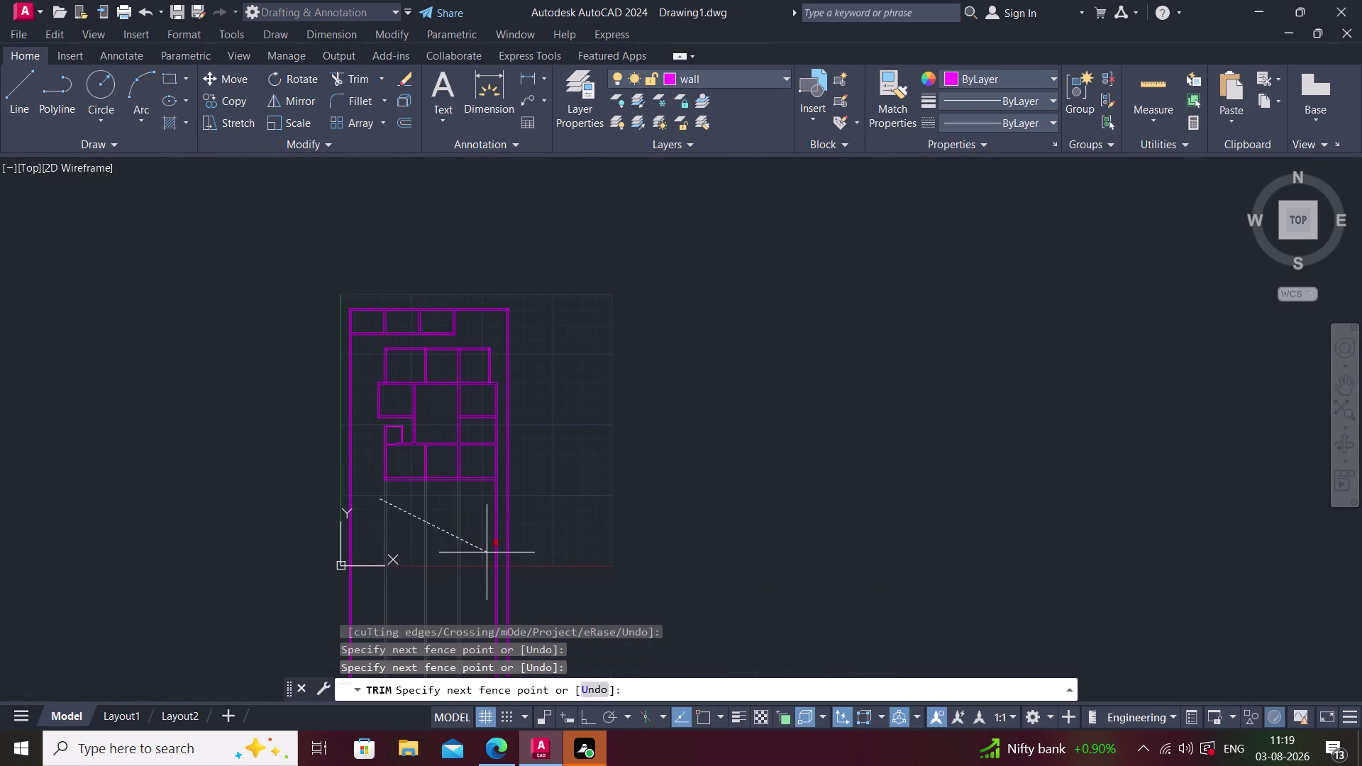
scroll(up, 3)
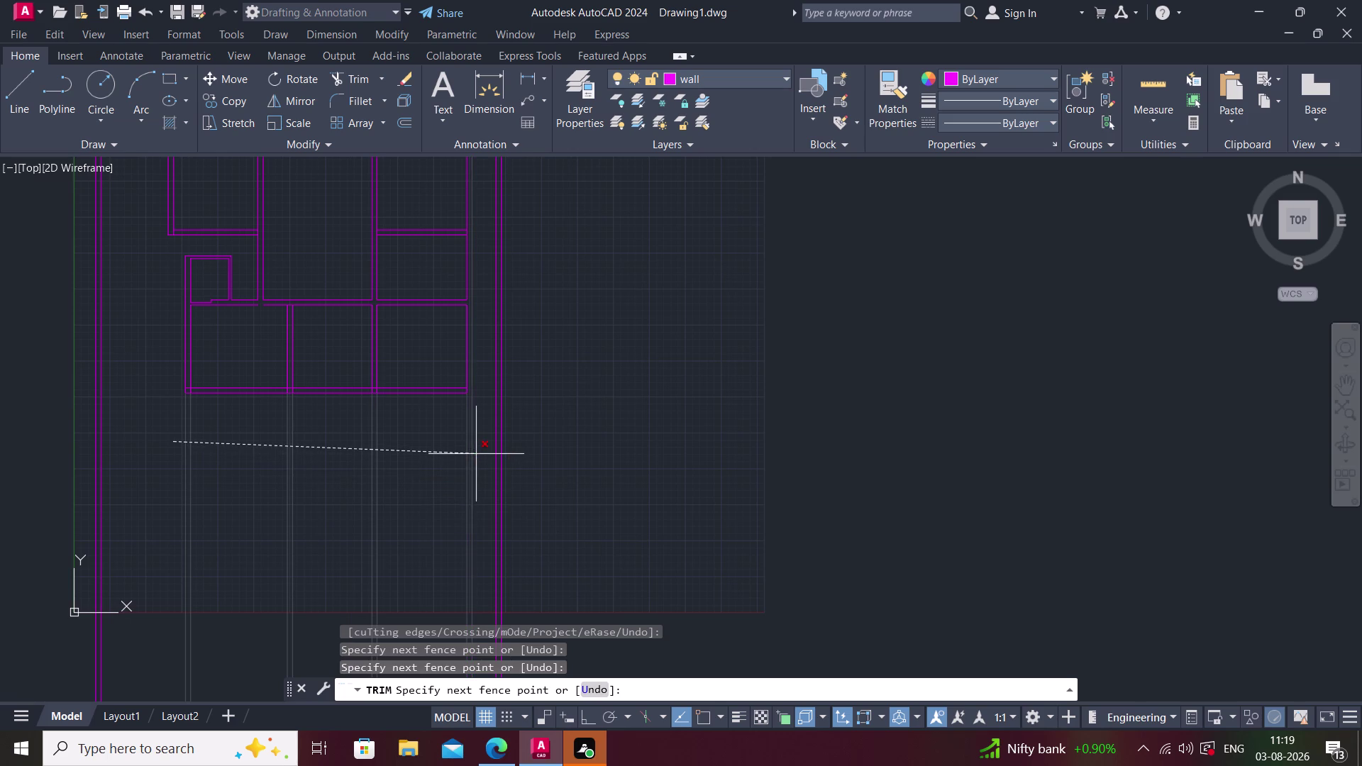
scroll(up, 3)
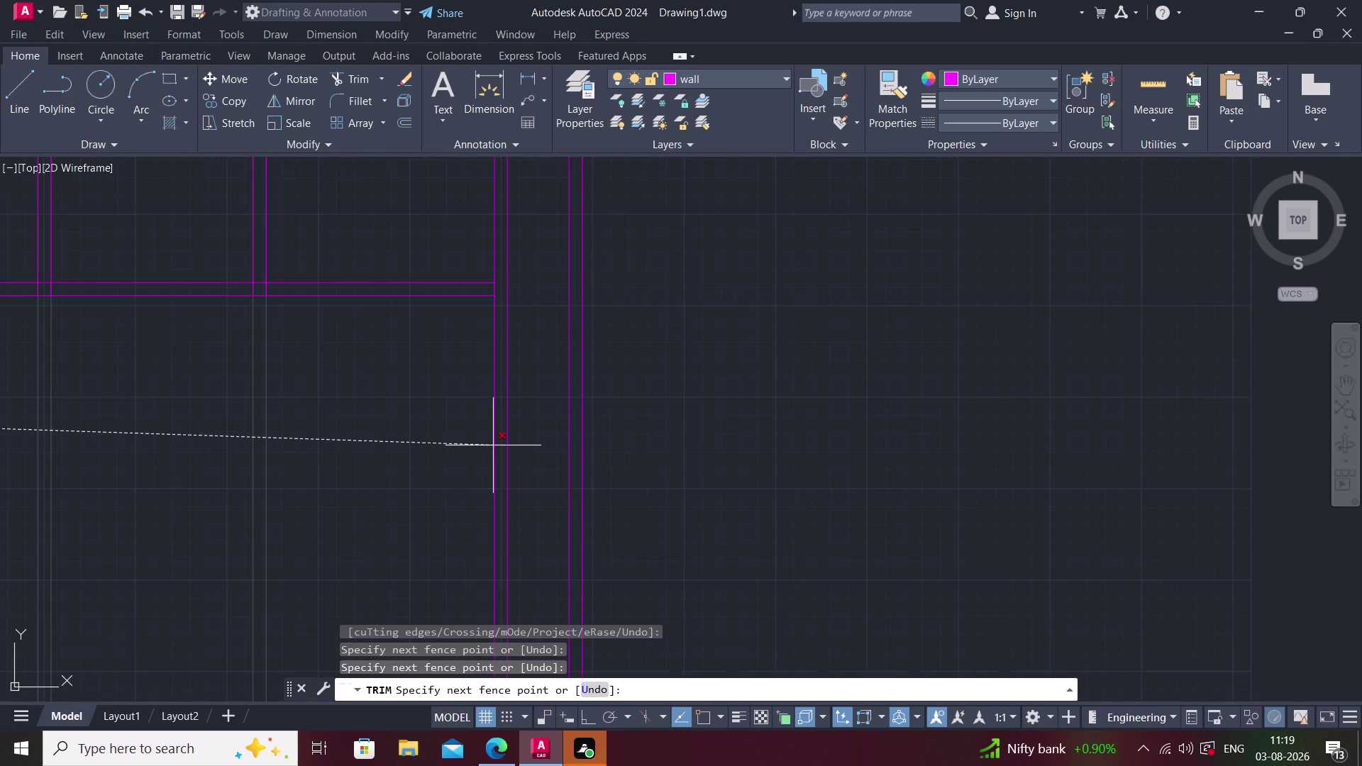
click(498, 437)
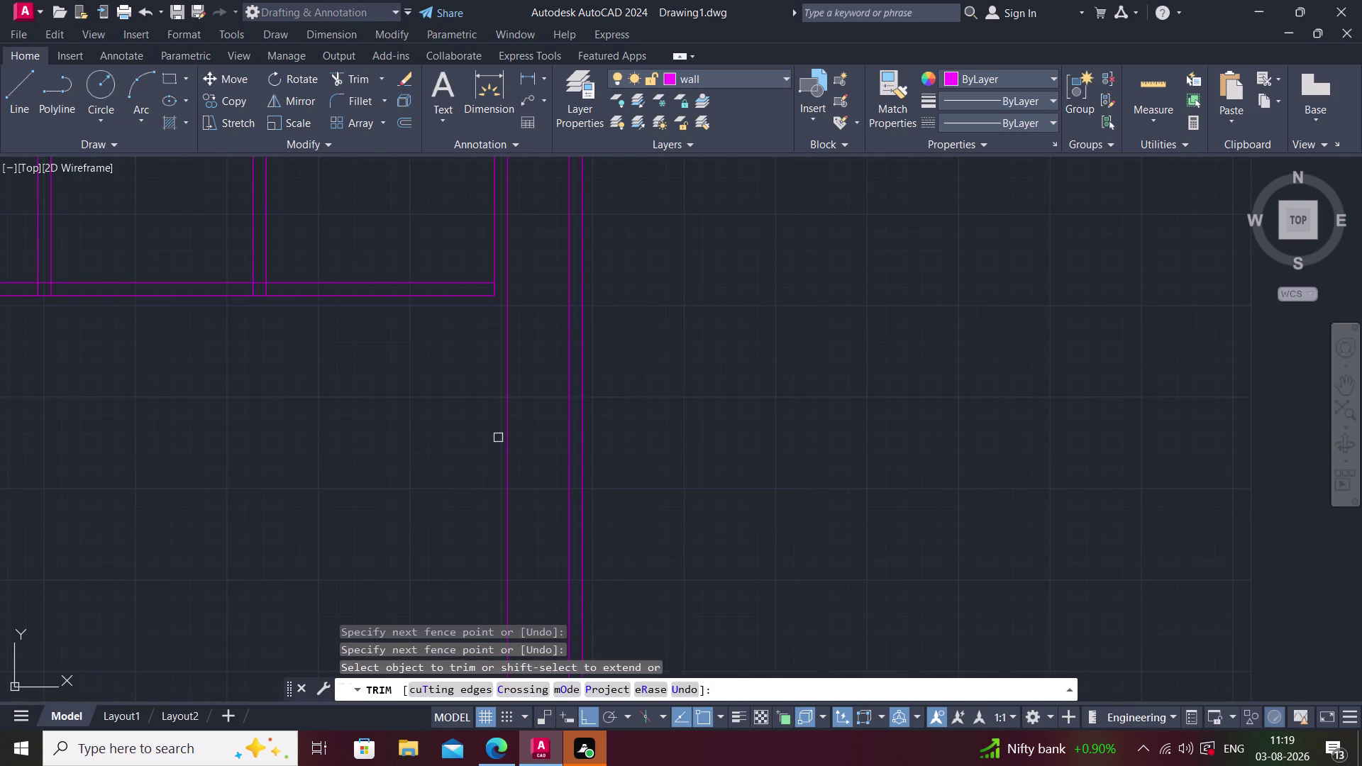
key(Escape)
Extend the lower wall line to meet the right wall.
text(ex)
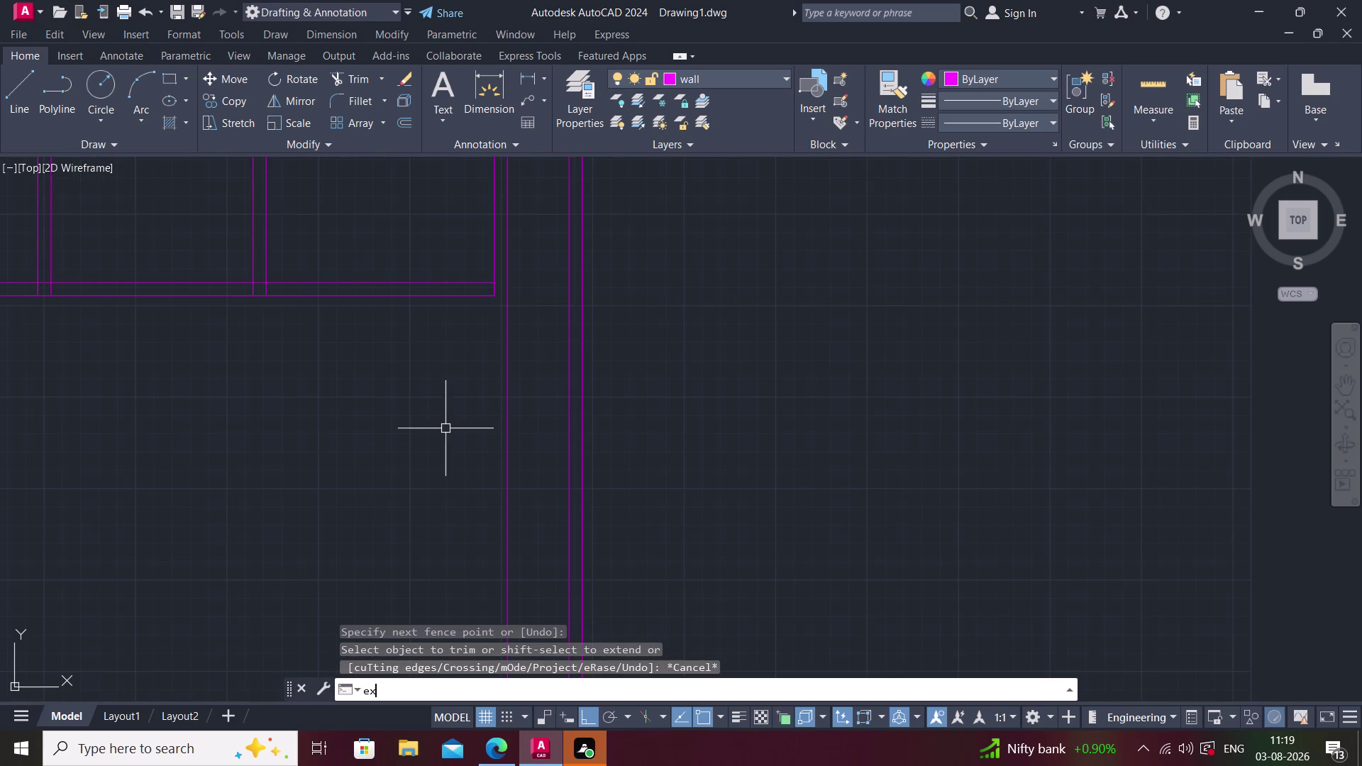
key(space)
click(468, 295)
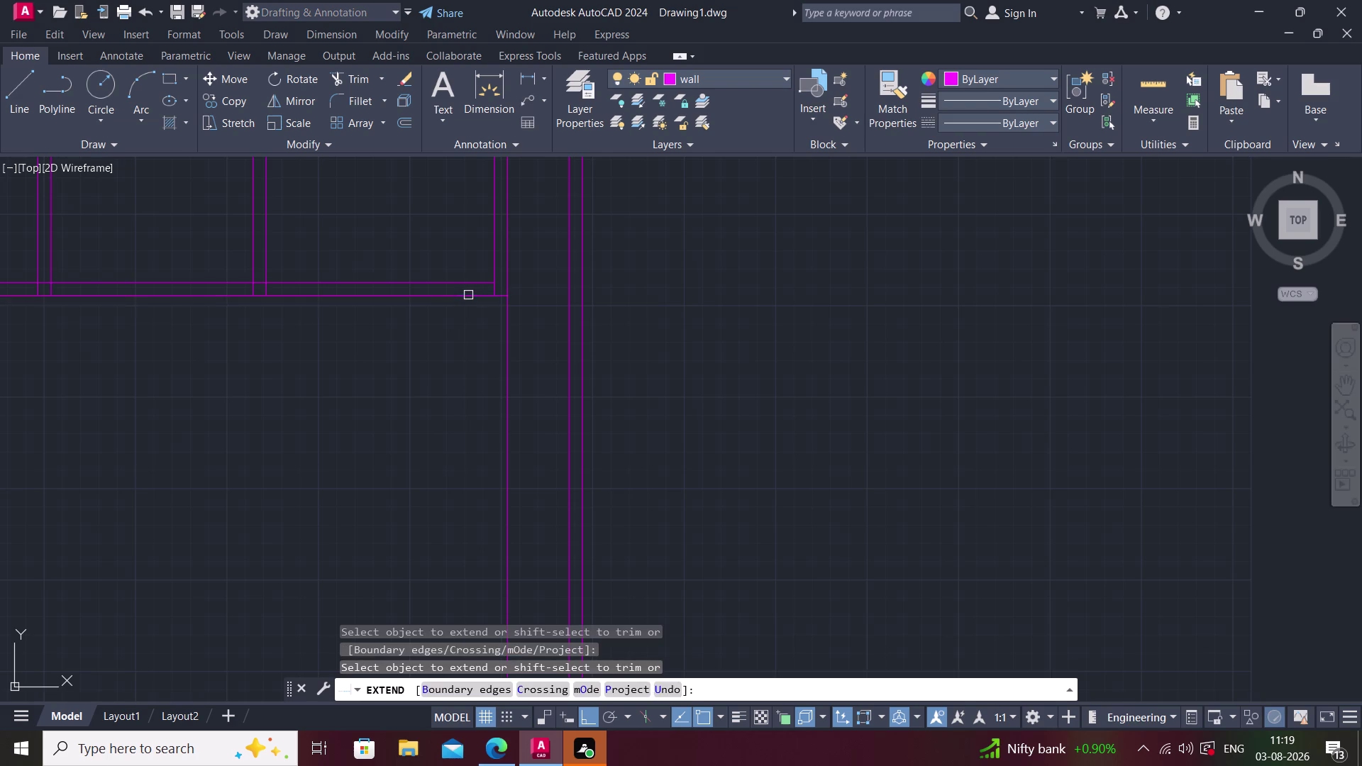
key(Escape)
Trim the two stray overlapping segments at the right-hand corner.
text(tr)
key(space)
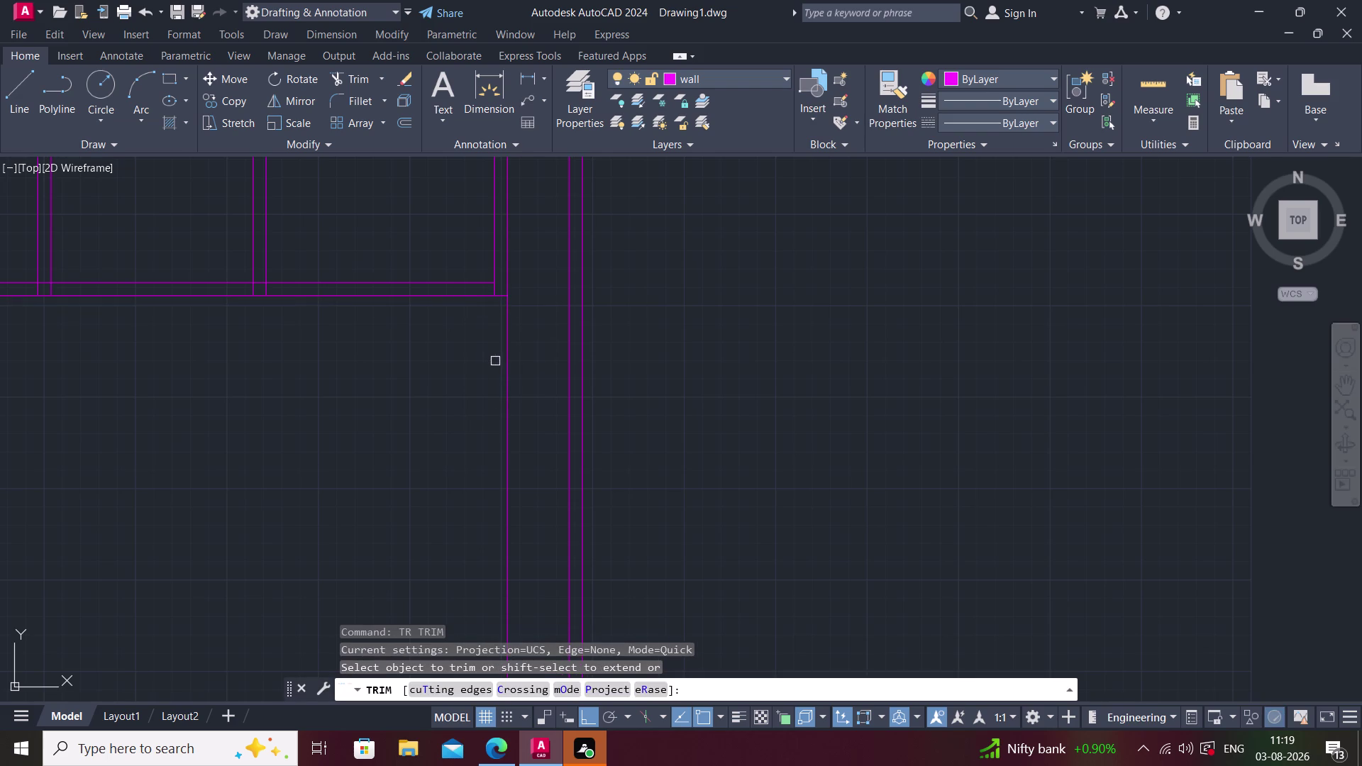
click(501, 361)
click(523, 358)
key(Escape)
middle_drag(516, 372, 507, 426)
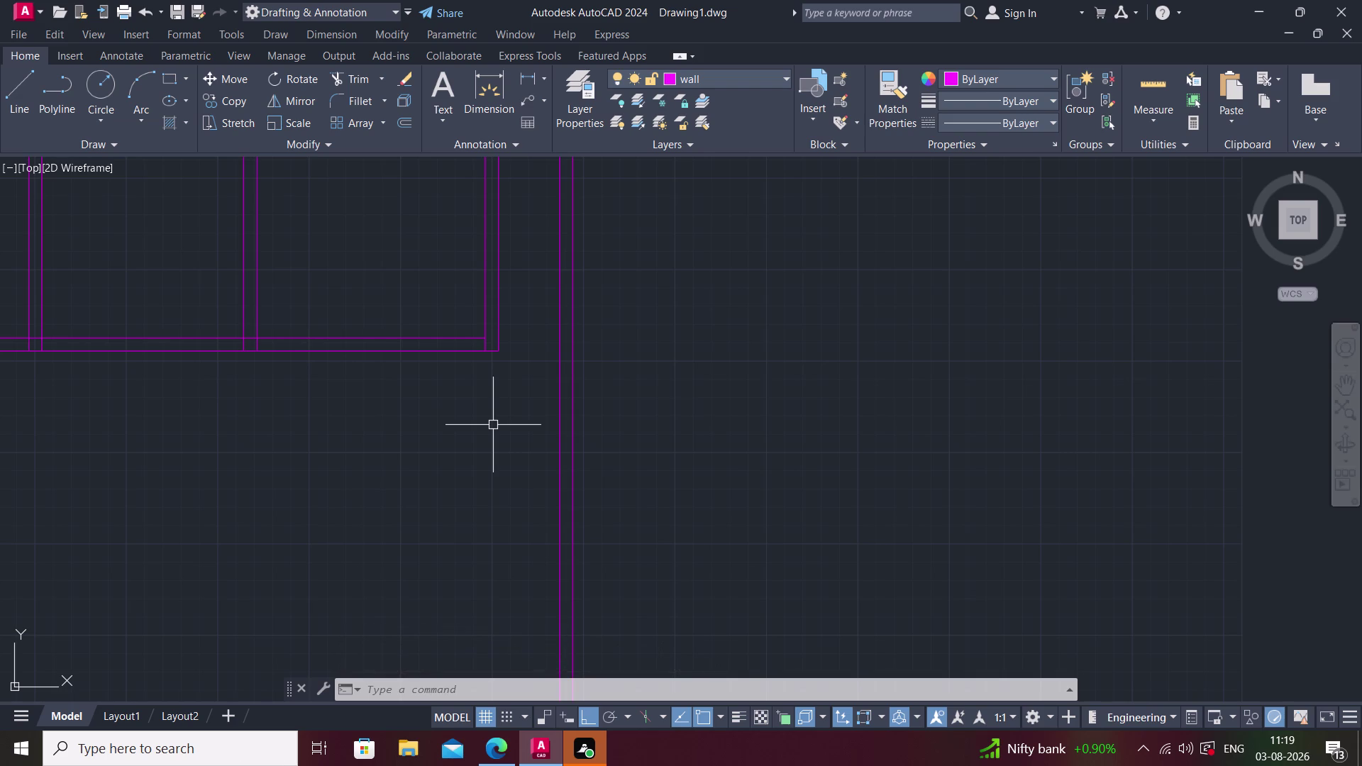
Bring the area below the plan into view and start OFFSET.
scroll(down, 3)
scroll(down, 3)
middle_drag(387, 435, 406, 452)
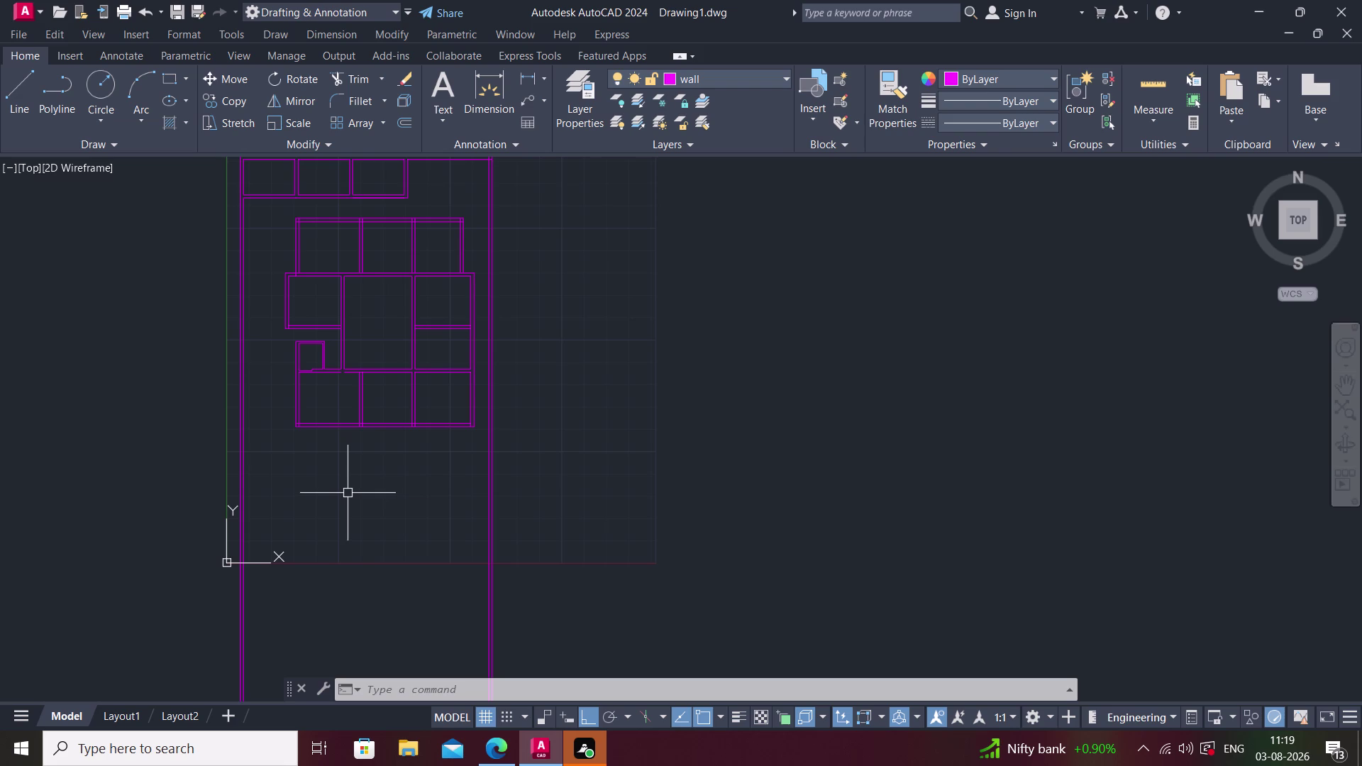
scroll(up, 3)
middle_drag(377, 482, 358, 470)
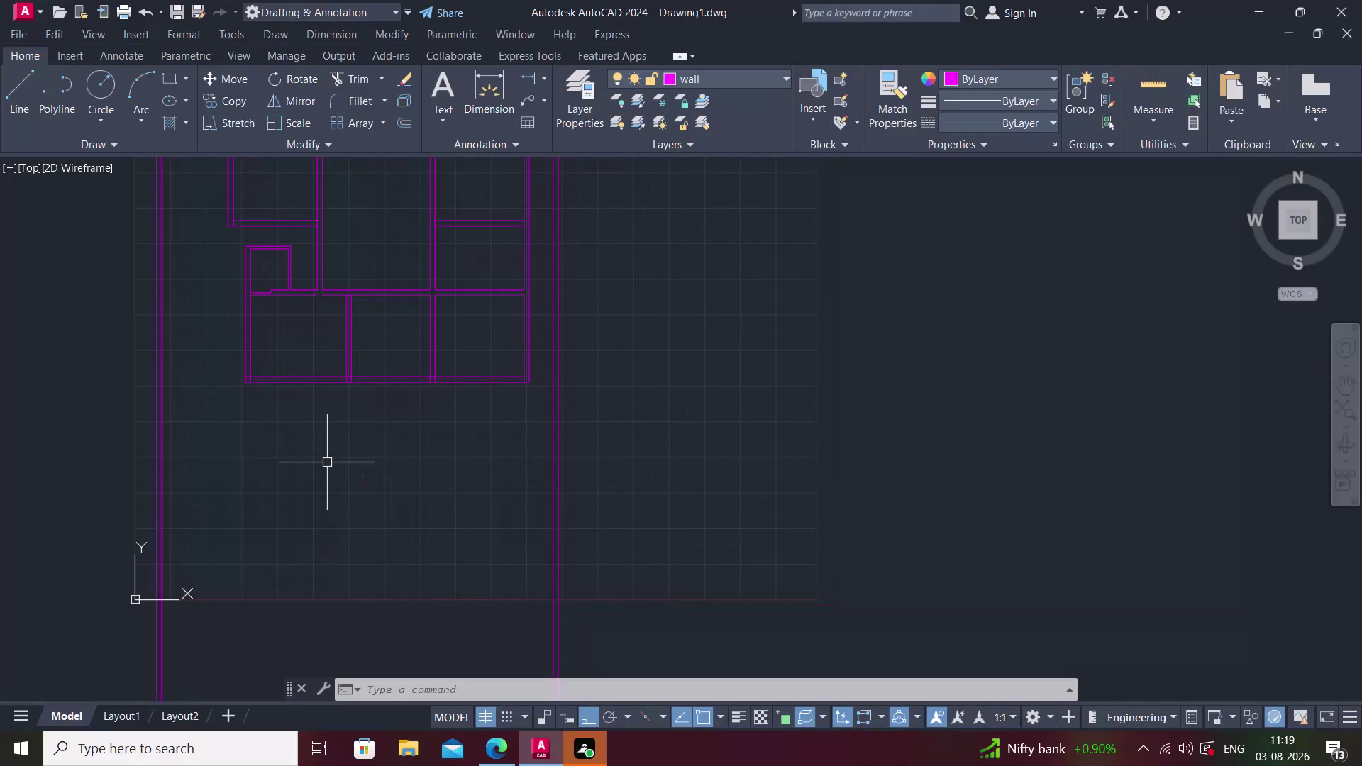
text(o)
key(space)
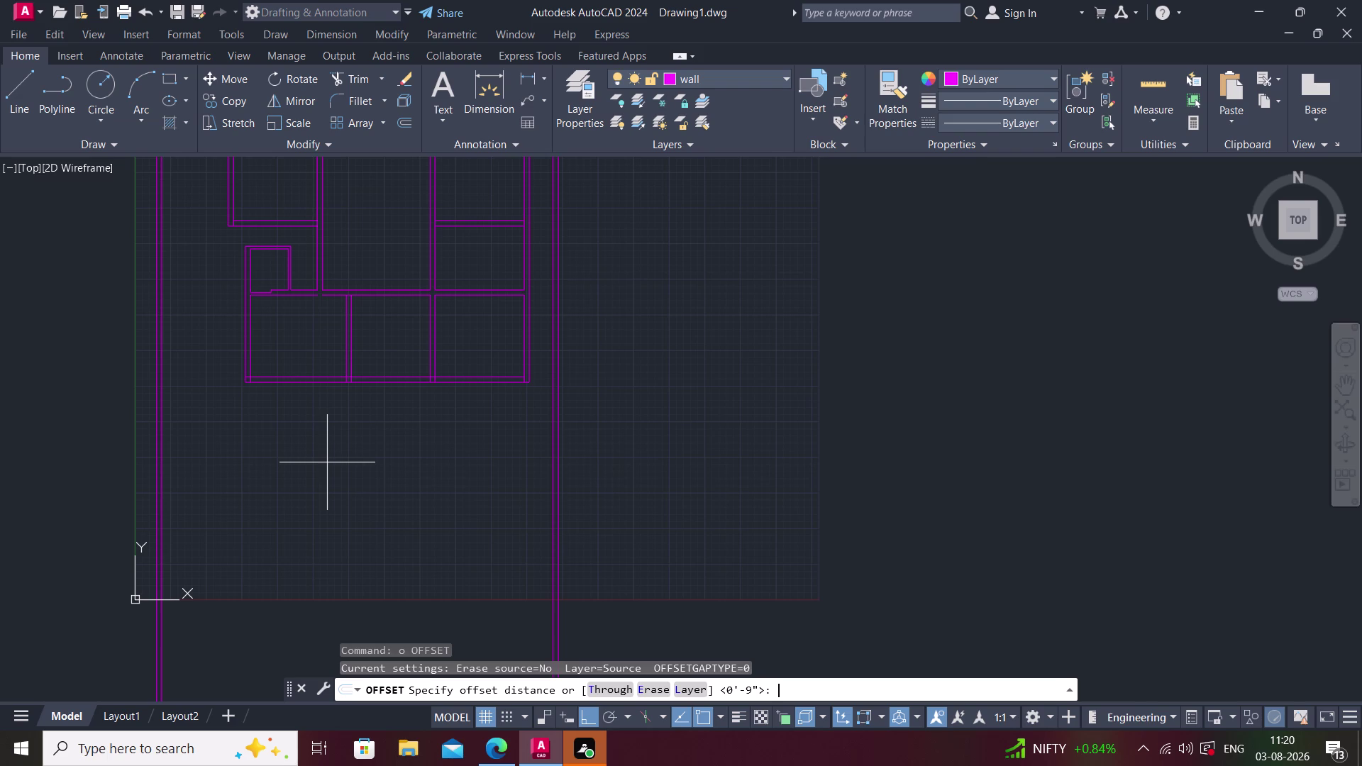
Offset the bottom wall line 10' below the plan.
text(10)
key(apostrophe)
key(Return)
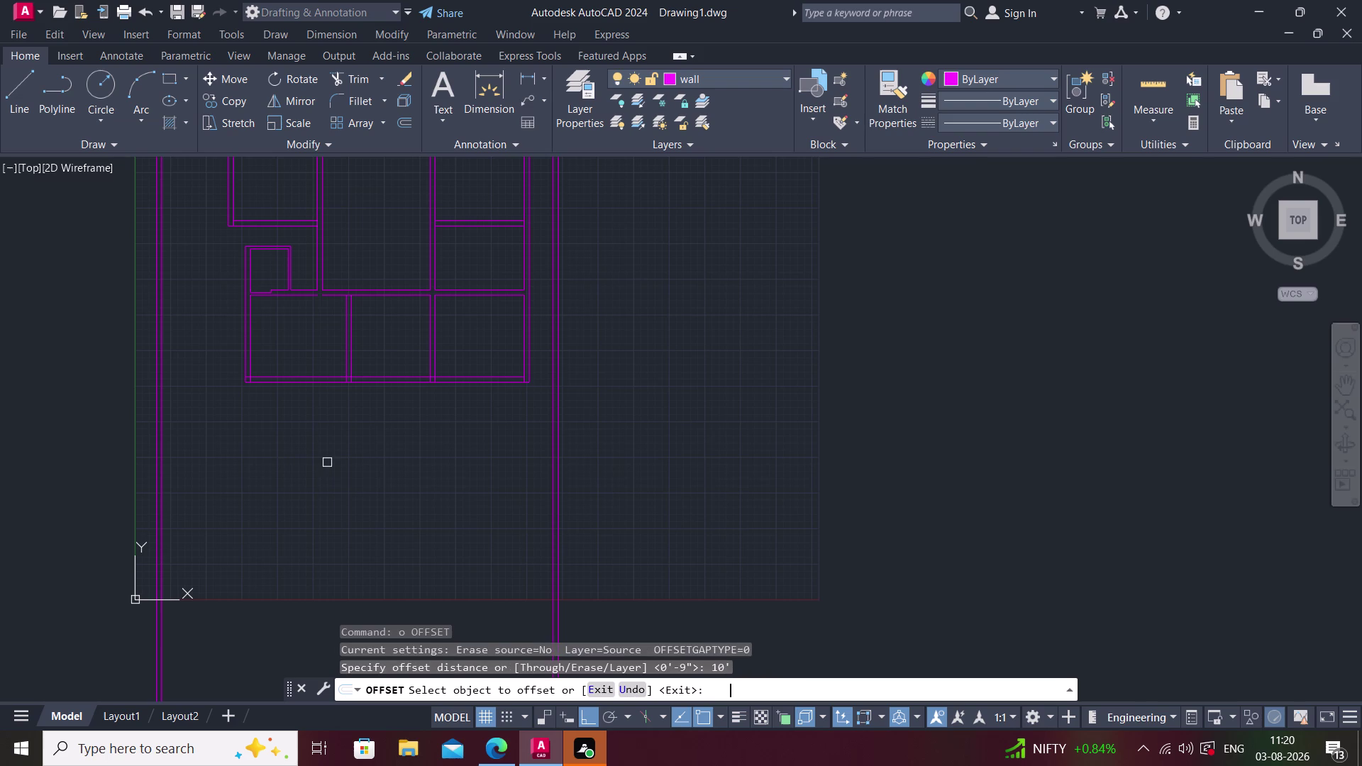
scroll(up, 3)
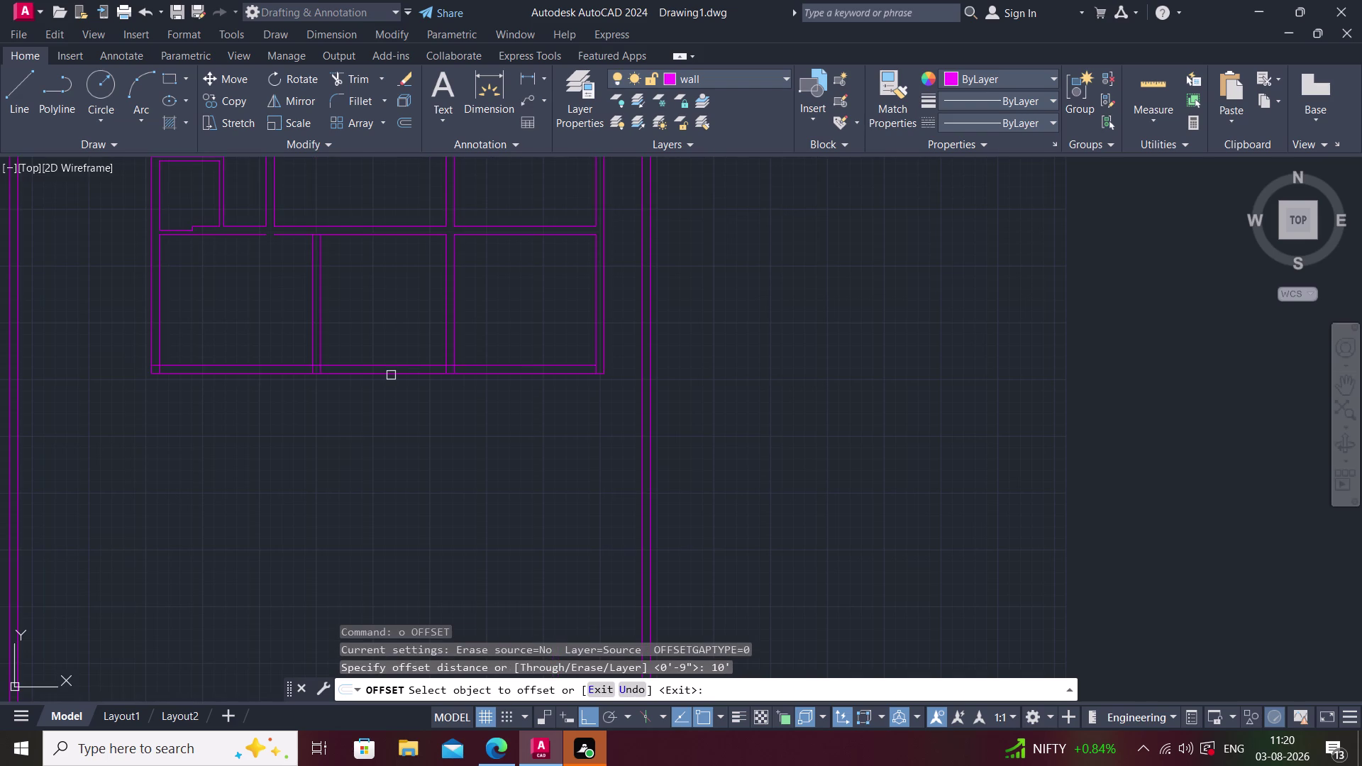
click(390, 374)
click(374, 442)
middle_drag(373, 442, 321, 434)
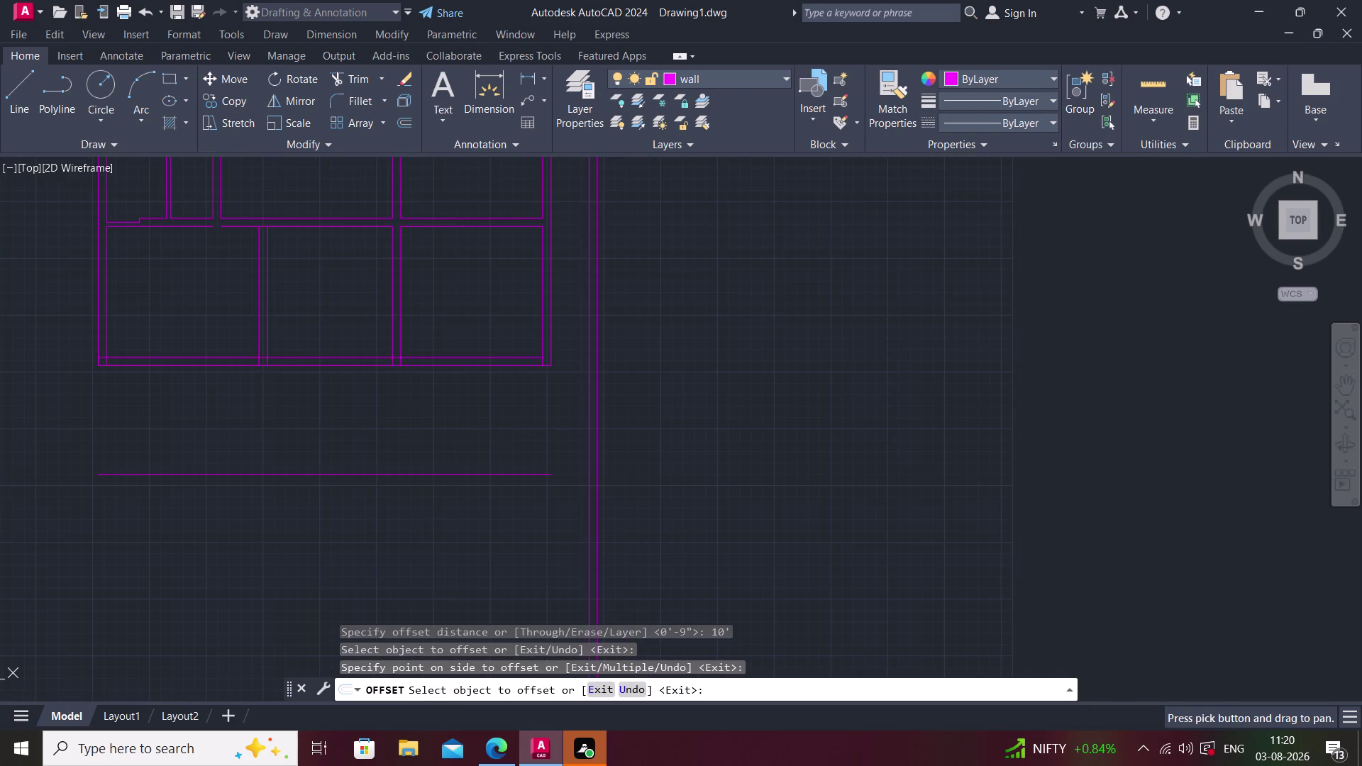
key(space)
Offset the new lower line 6'1.5" to make a second band line.
key(space)
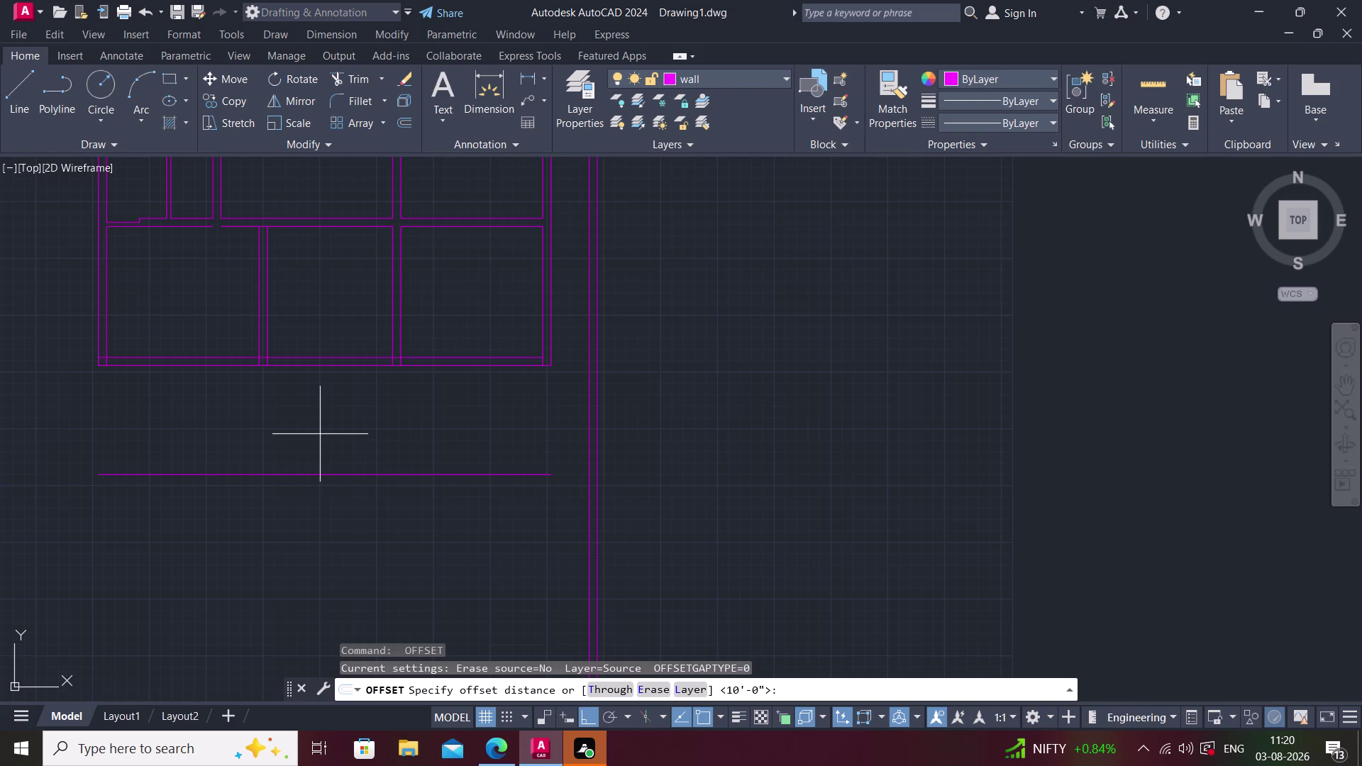
key(6)
key(apostrophe)
text(1)
text(.5")
key(Return)
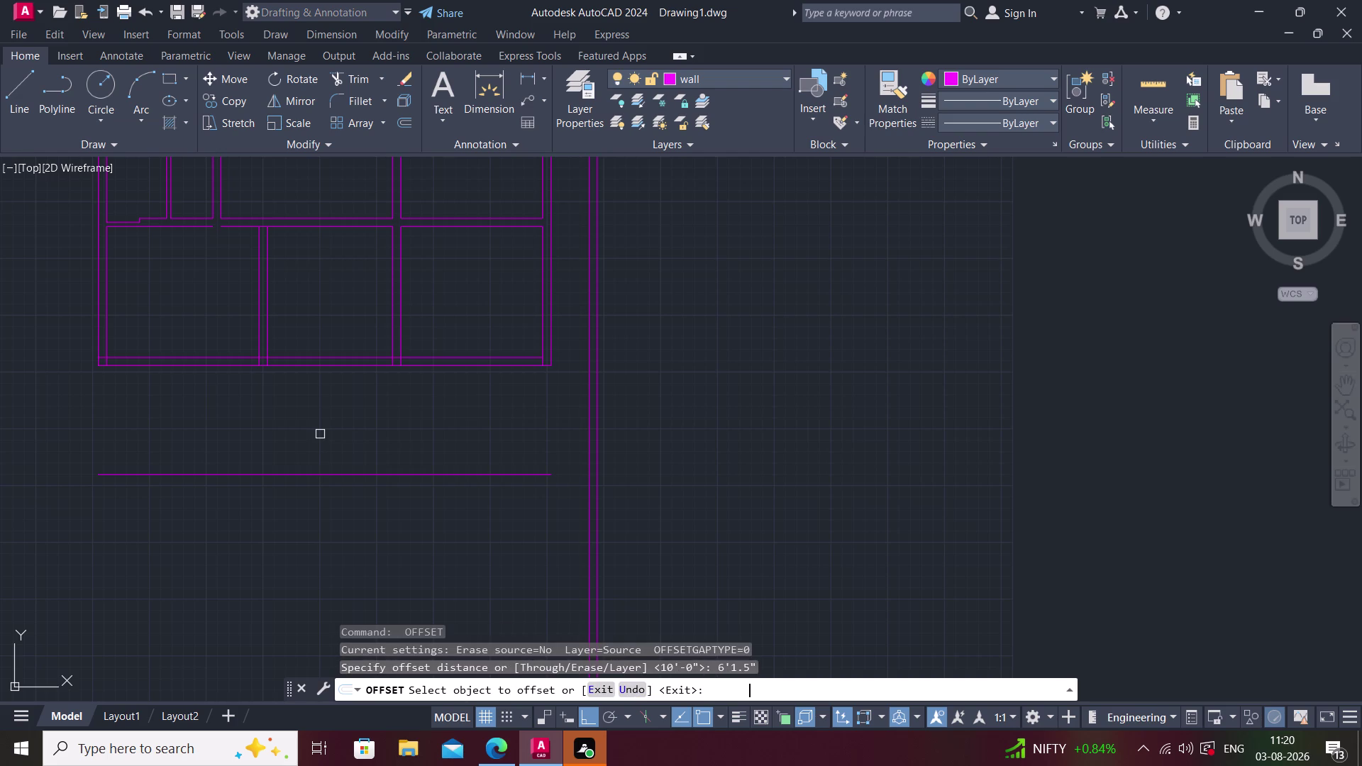
click(360, 472)
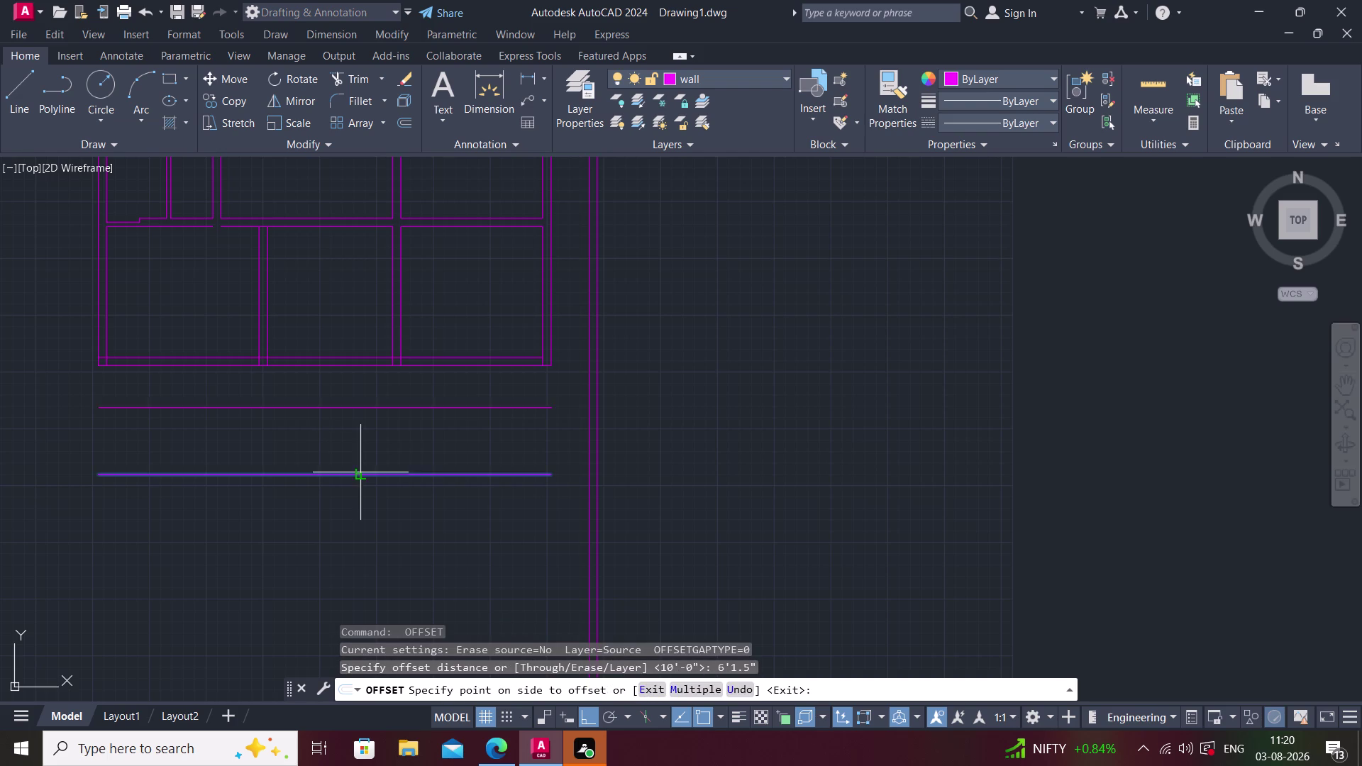
click(340, 572)
middle_drag(341, 568, 346, 491)
key(space)
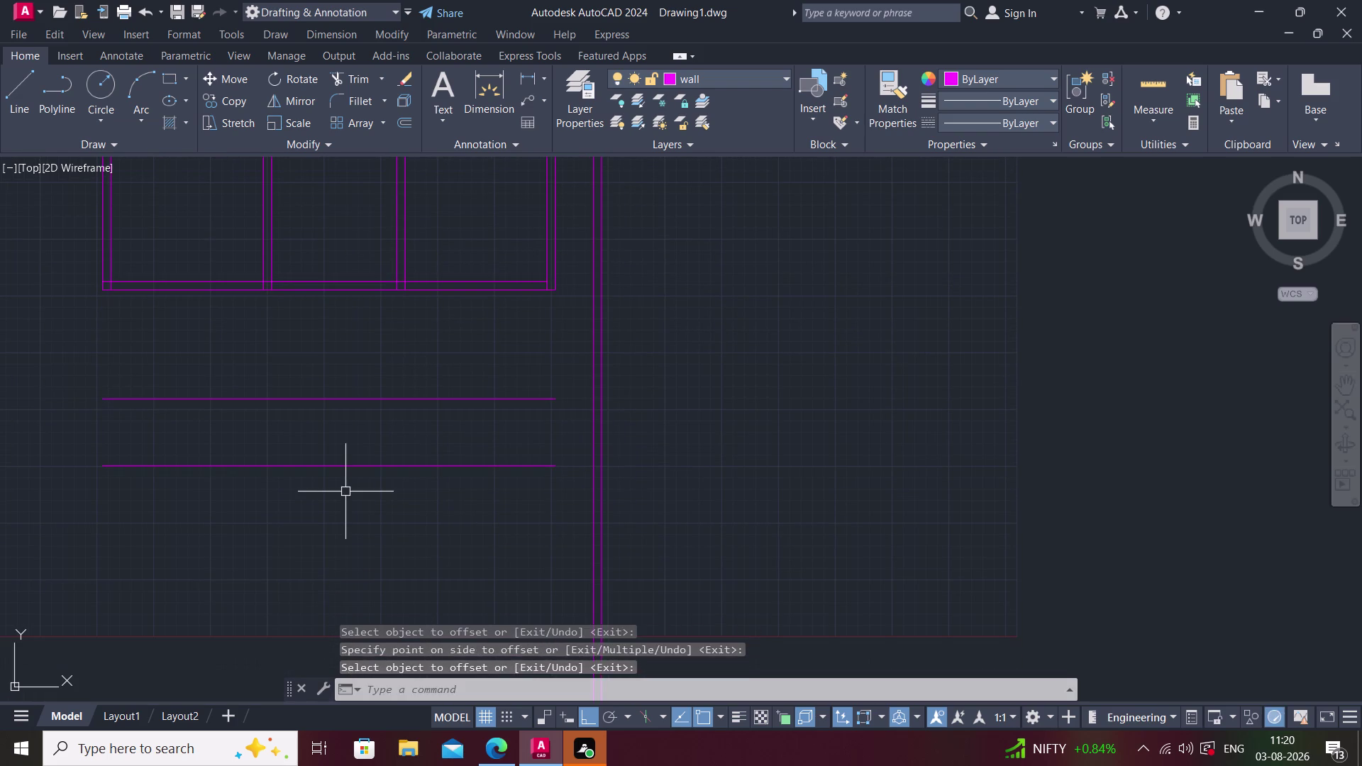
Offset the lower new line 9" to form the wall's second face.
key(space)
text(9)
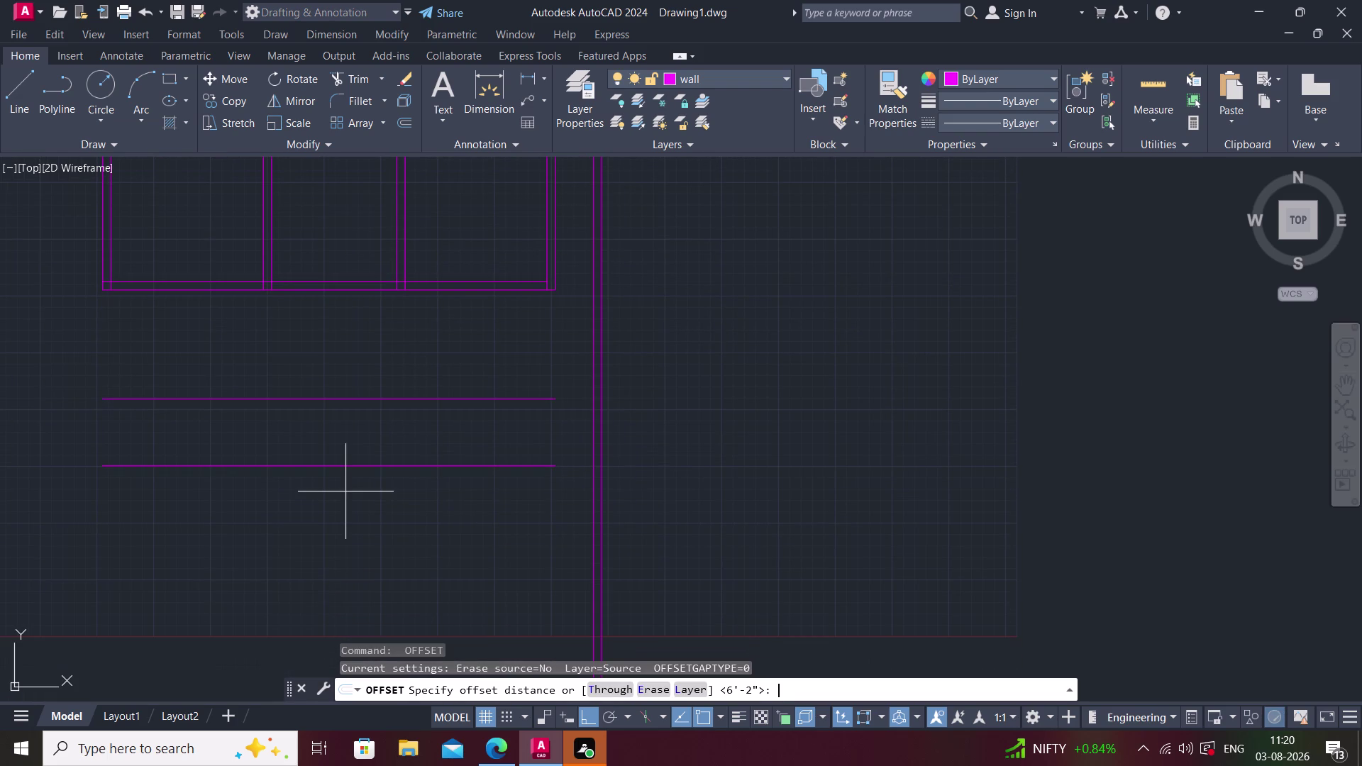
text(")
key(Return)
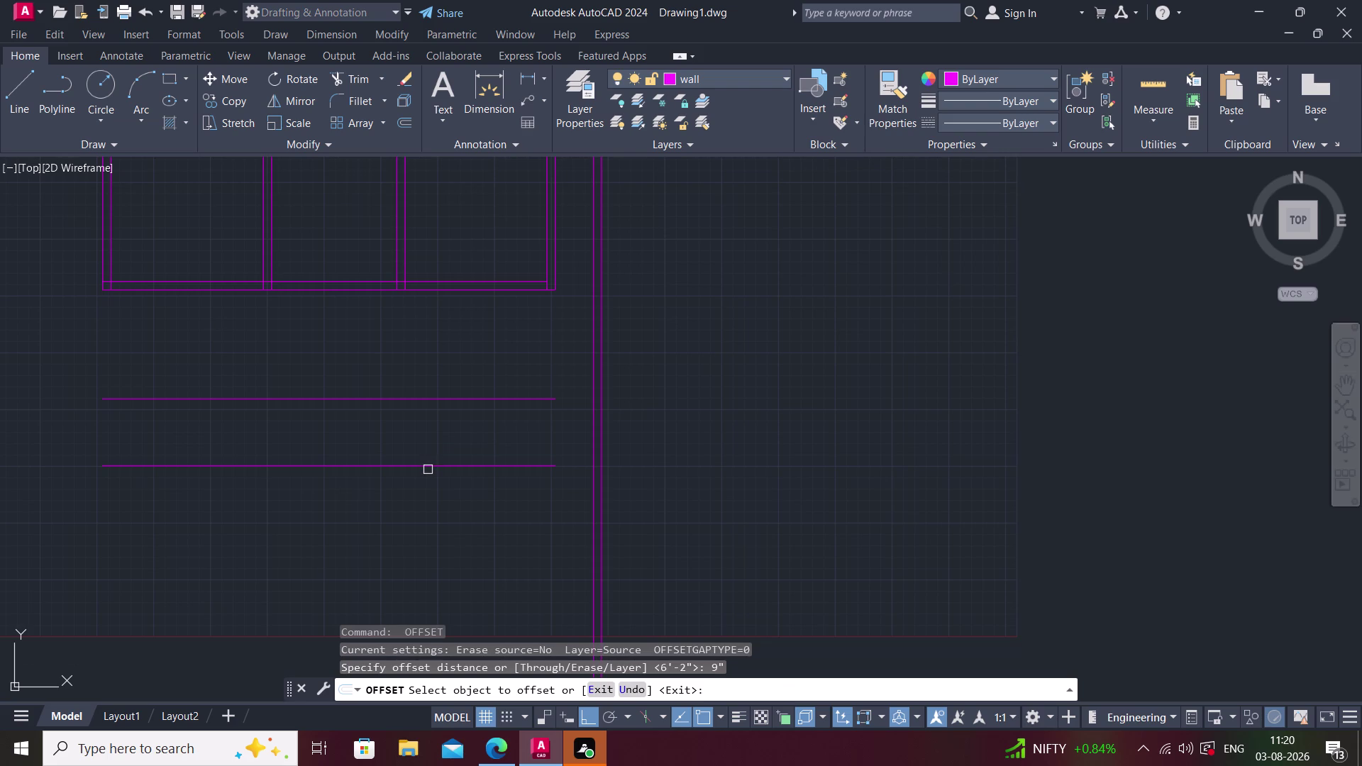
click(428, 468)
click(427, 530)
key(Escape)
middle_drag(422, 529, 486, 508)
text(ex)
key(space)
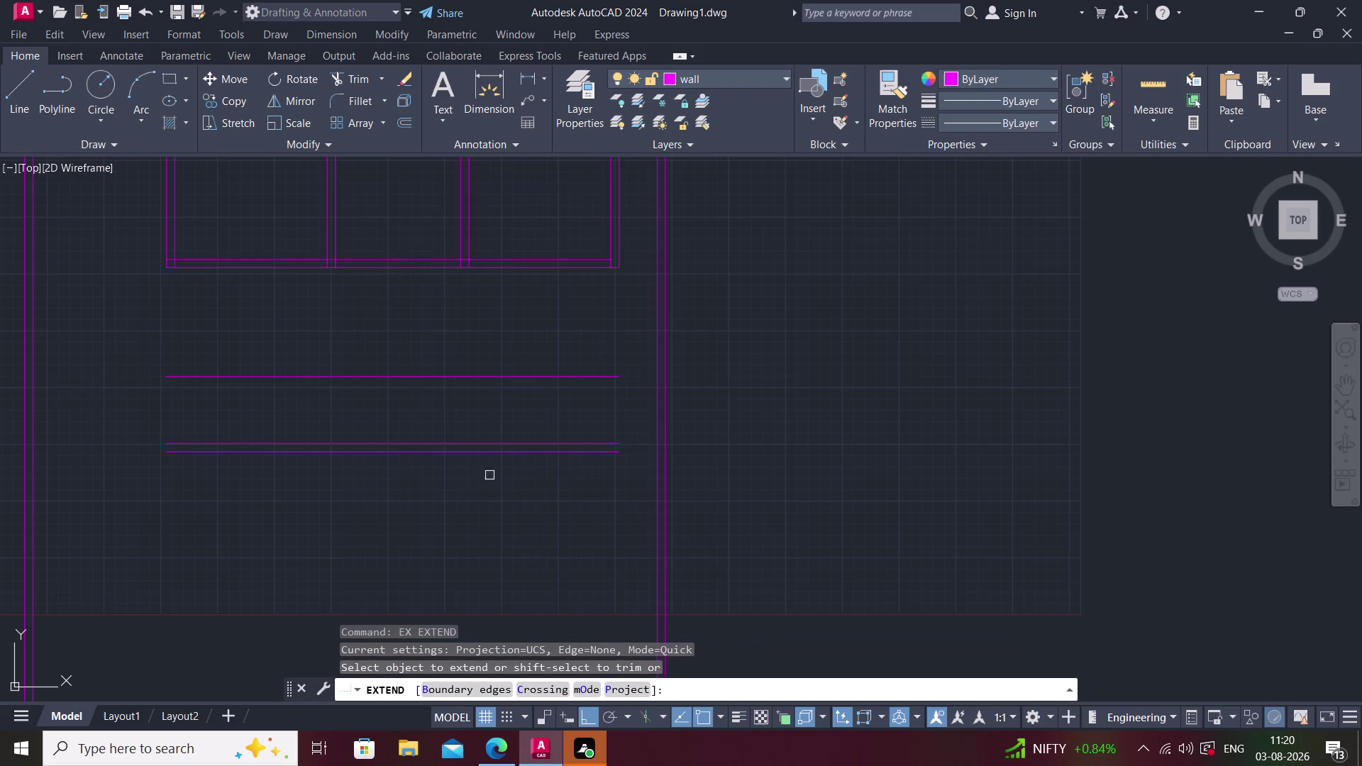
Extend the new lower wall lines out to the outer walls.
click(505, 421)
click(527, 503)
click(282, 399)
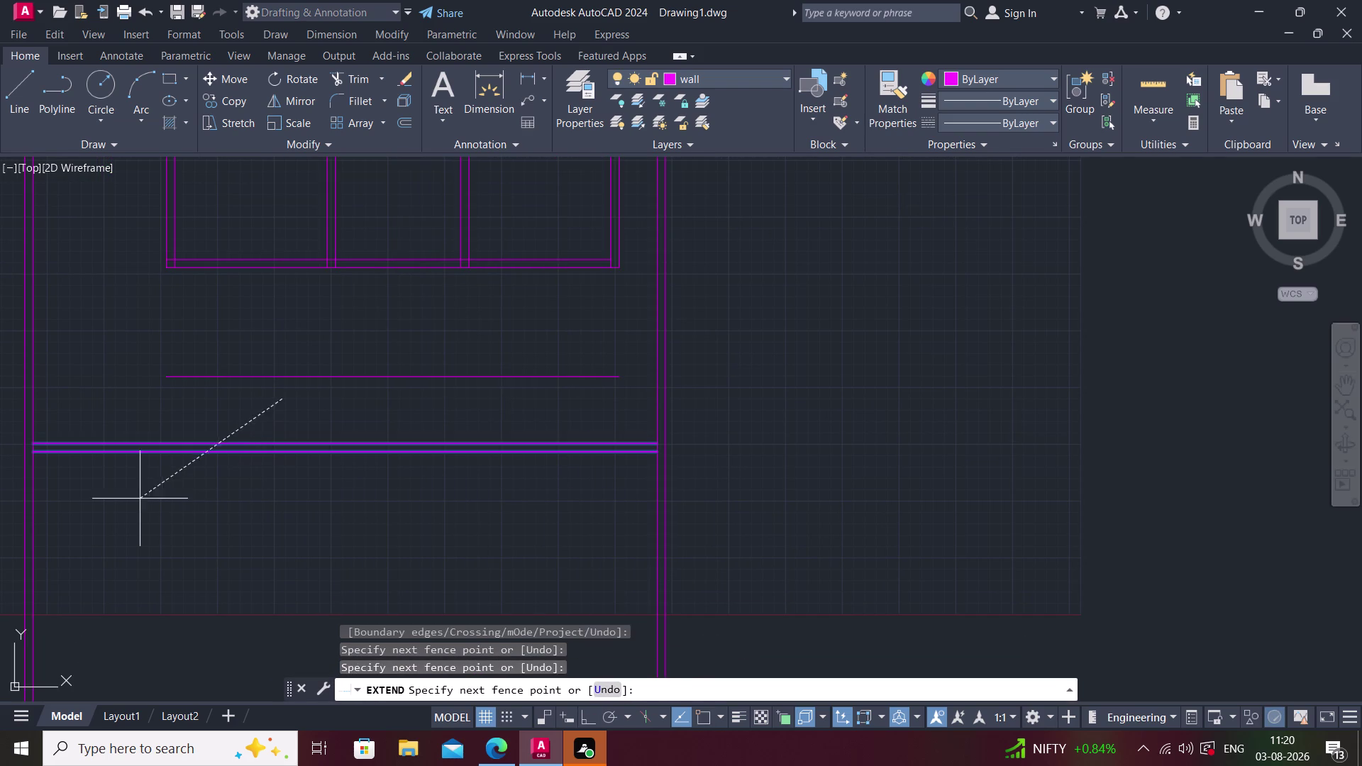
click(127, 503)
key(Escape)
middle_drag(193, 487, 289, 487)
Extend the remaining new wall lines at the left and right junctions.
key(c)
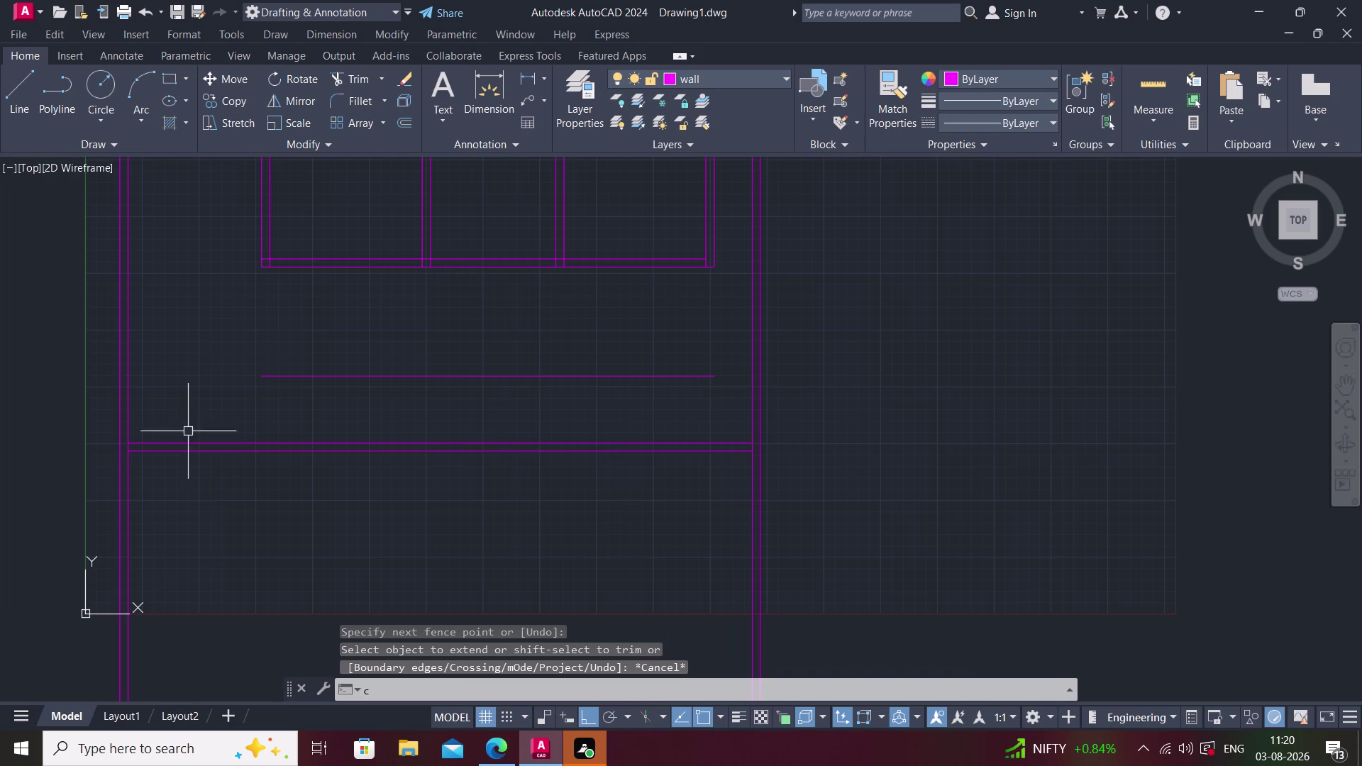
click(191, 417)
key(c)
key(Escape)
key(space)
click(192, 430)
click(172, 486)
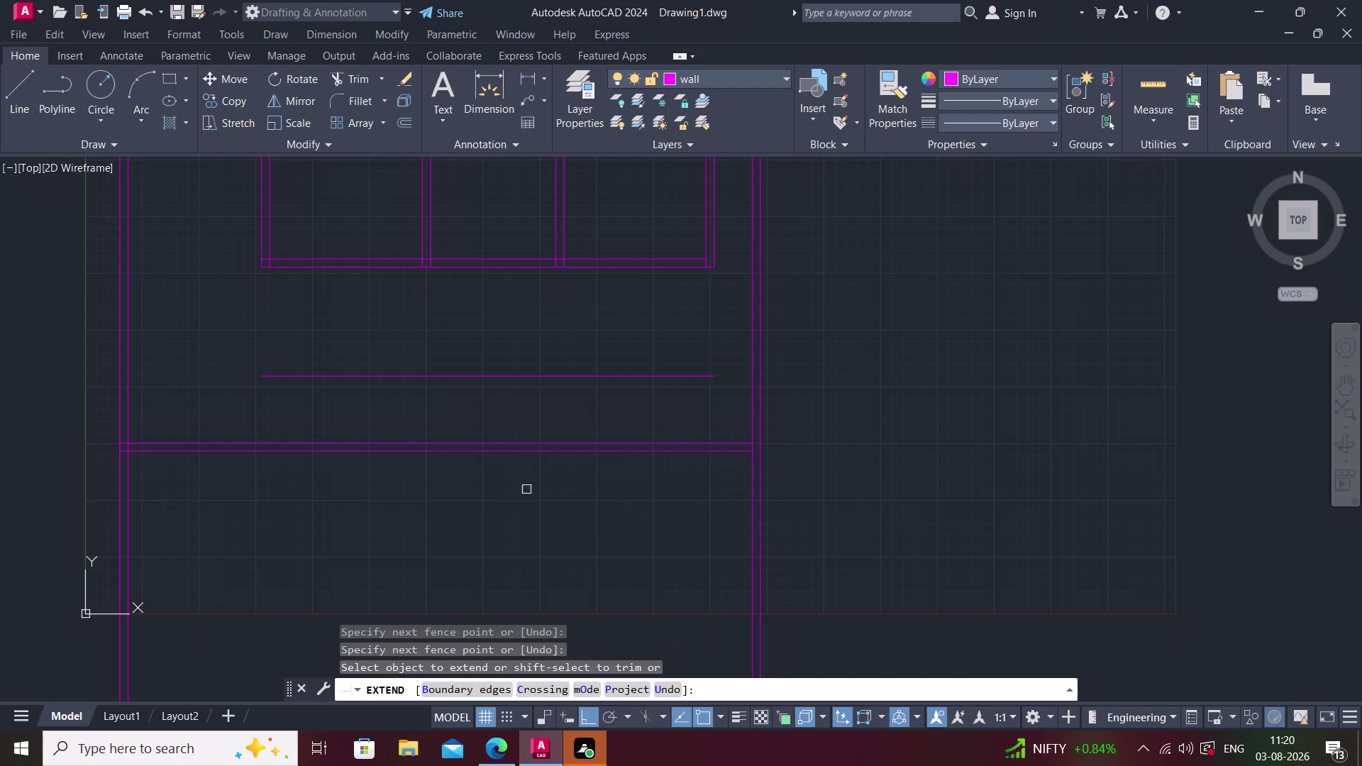
click(720, 438)
click(734, 470)
key(Escape)
middle_drag(584, 474, 592, 477)
Cancel stray TT and TEXT commands and regenerate the display with RE.
text(tt)
key(space)
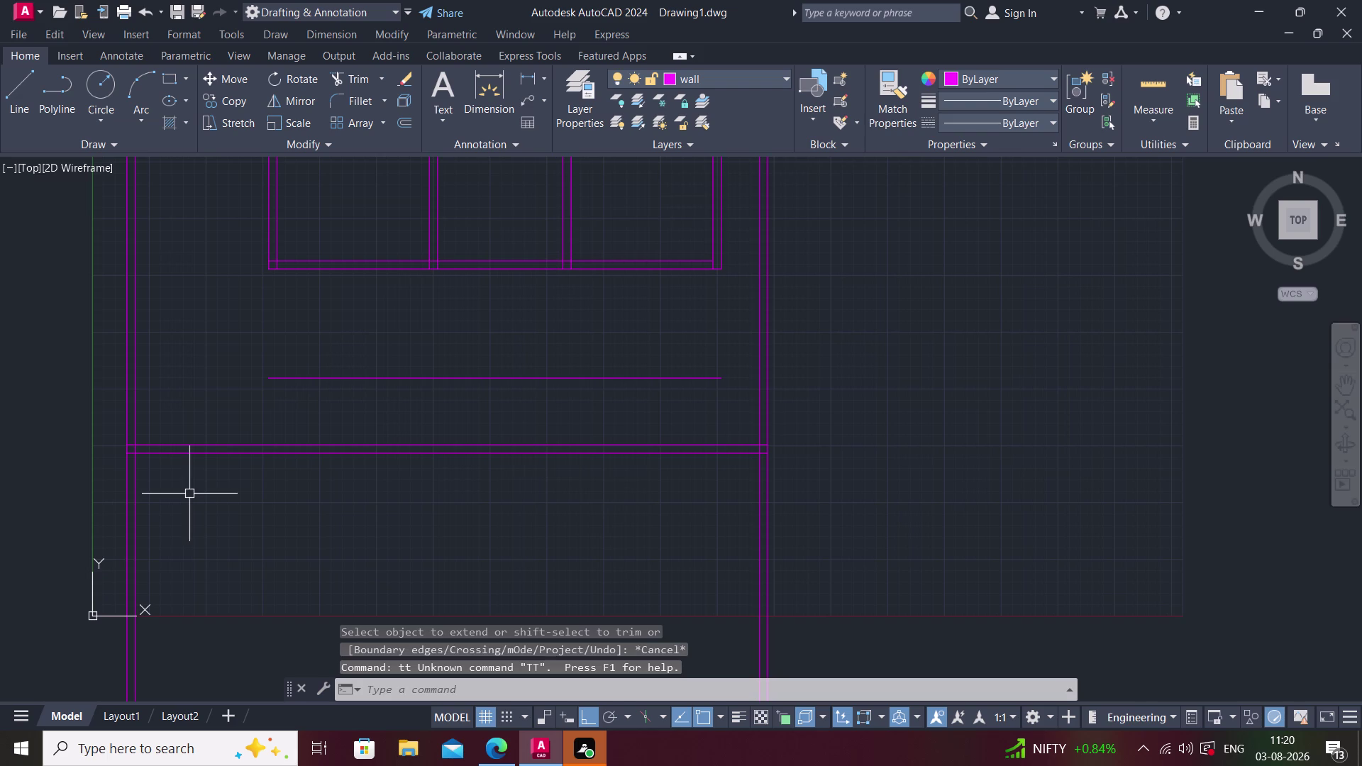
key(Escape)
key(Escape)
text(t)
key(space)
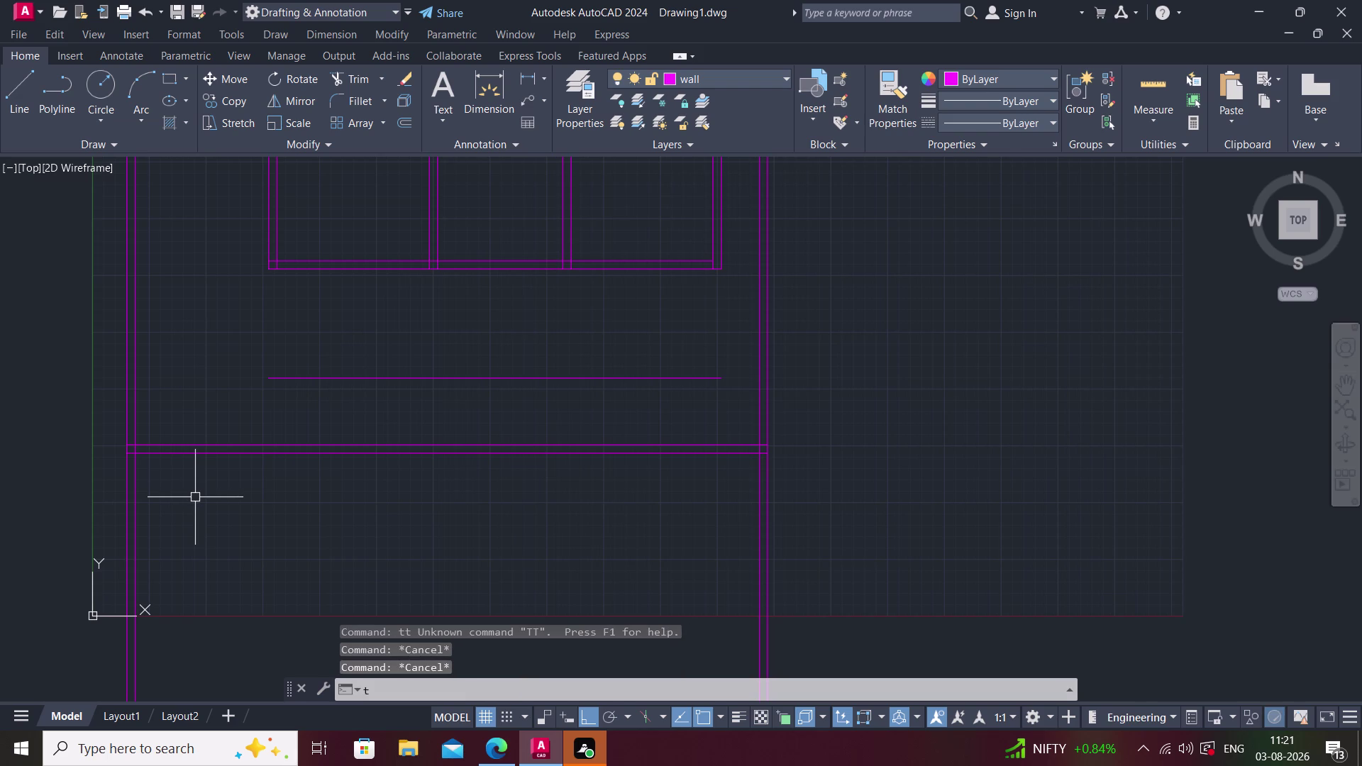
key(Escape)
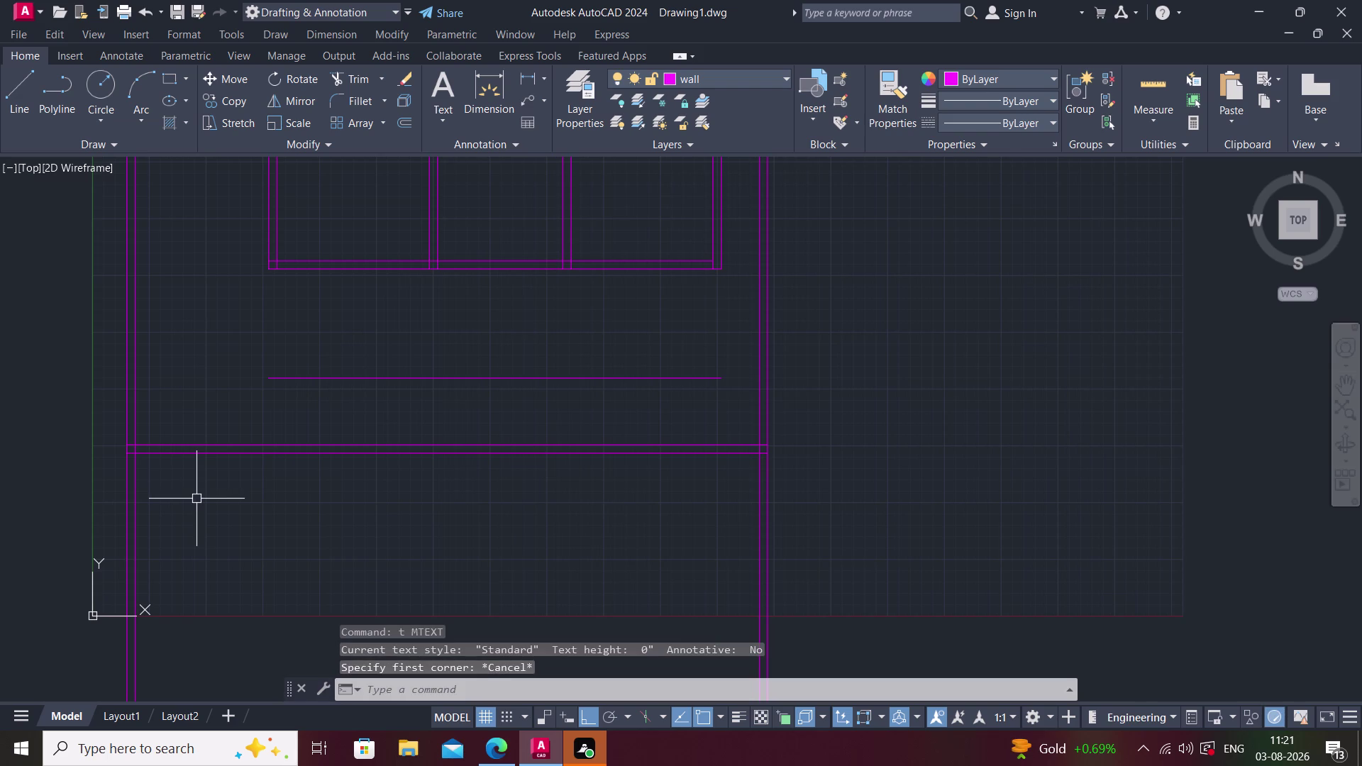
text(re)
key(space)
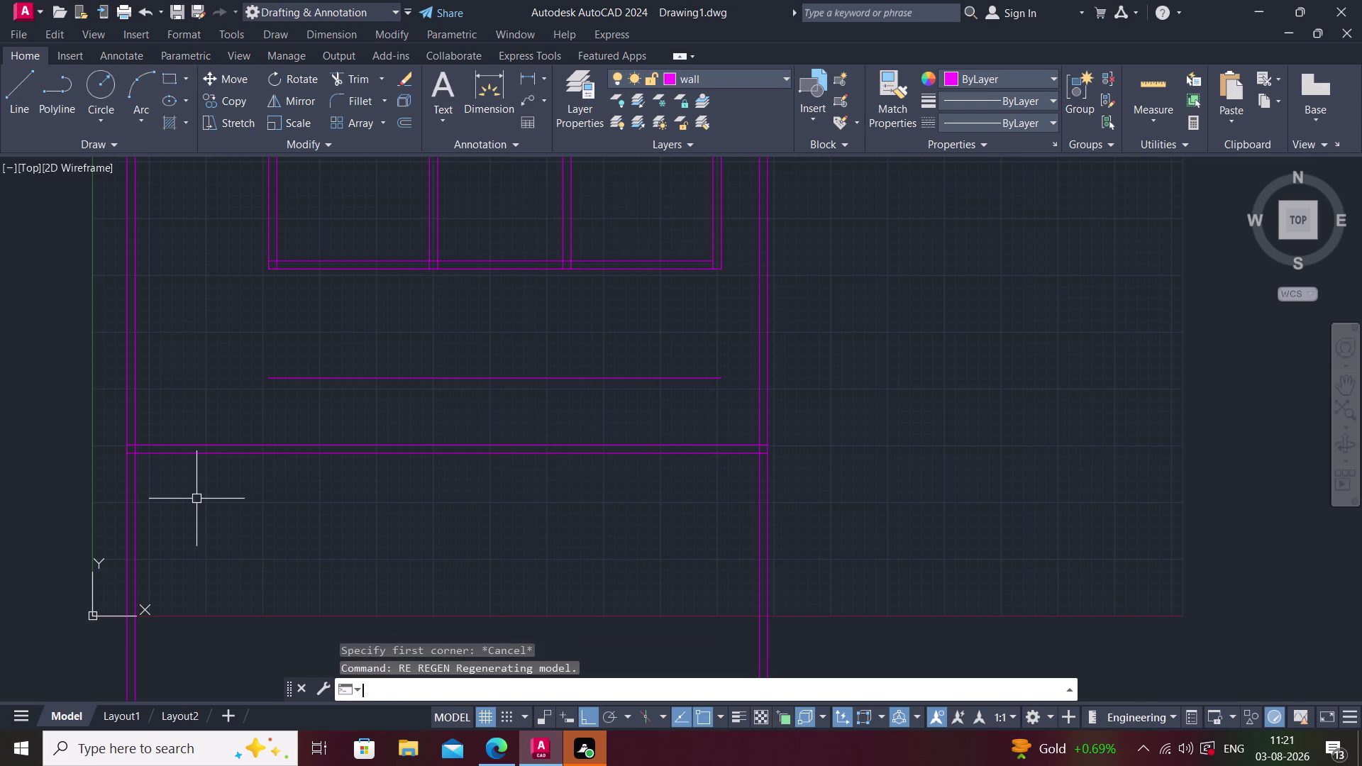
key(Escape)
Fence-trim the outer wall lines hanging below the lower band.
text(tr)
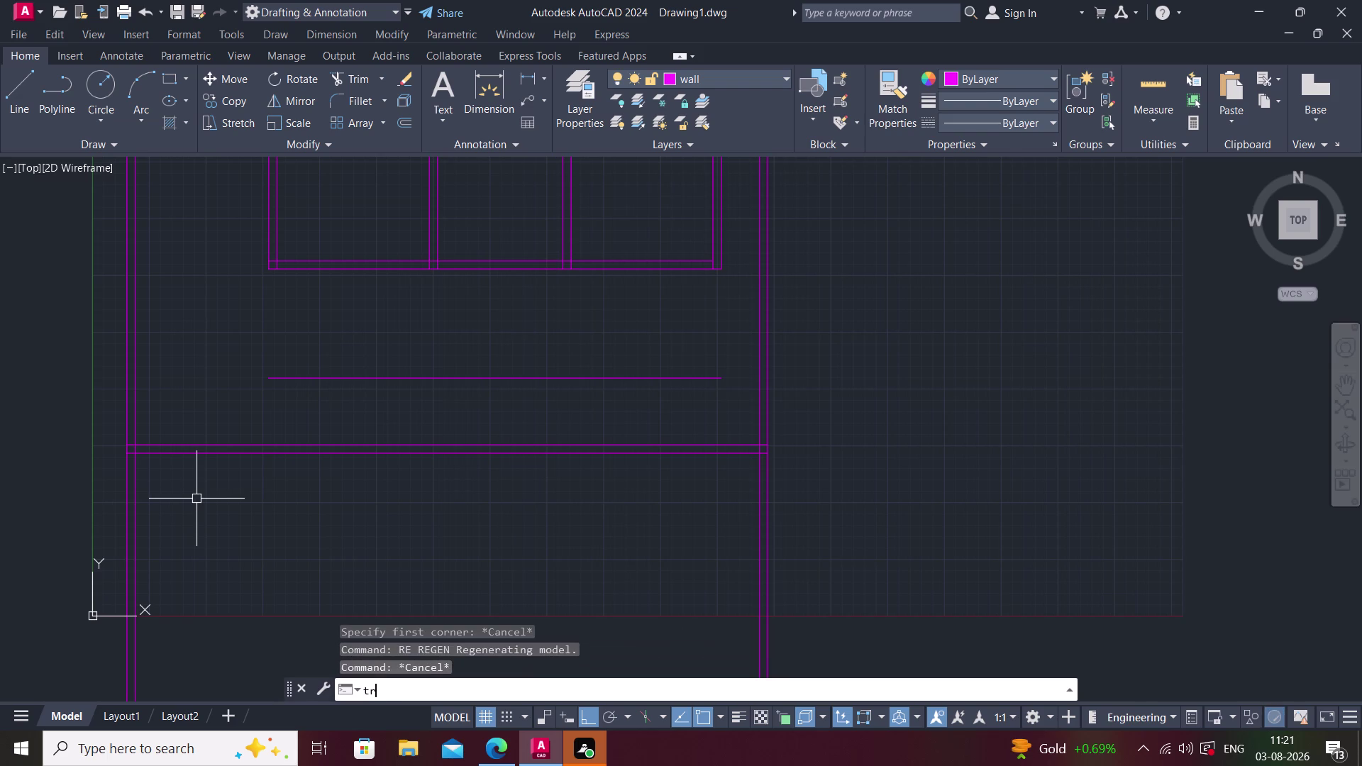
key(space)
click(105, 494)
click(938, 543)
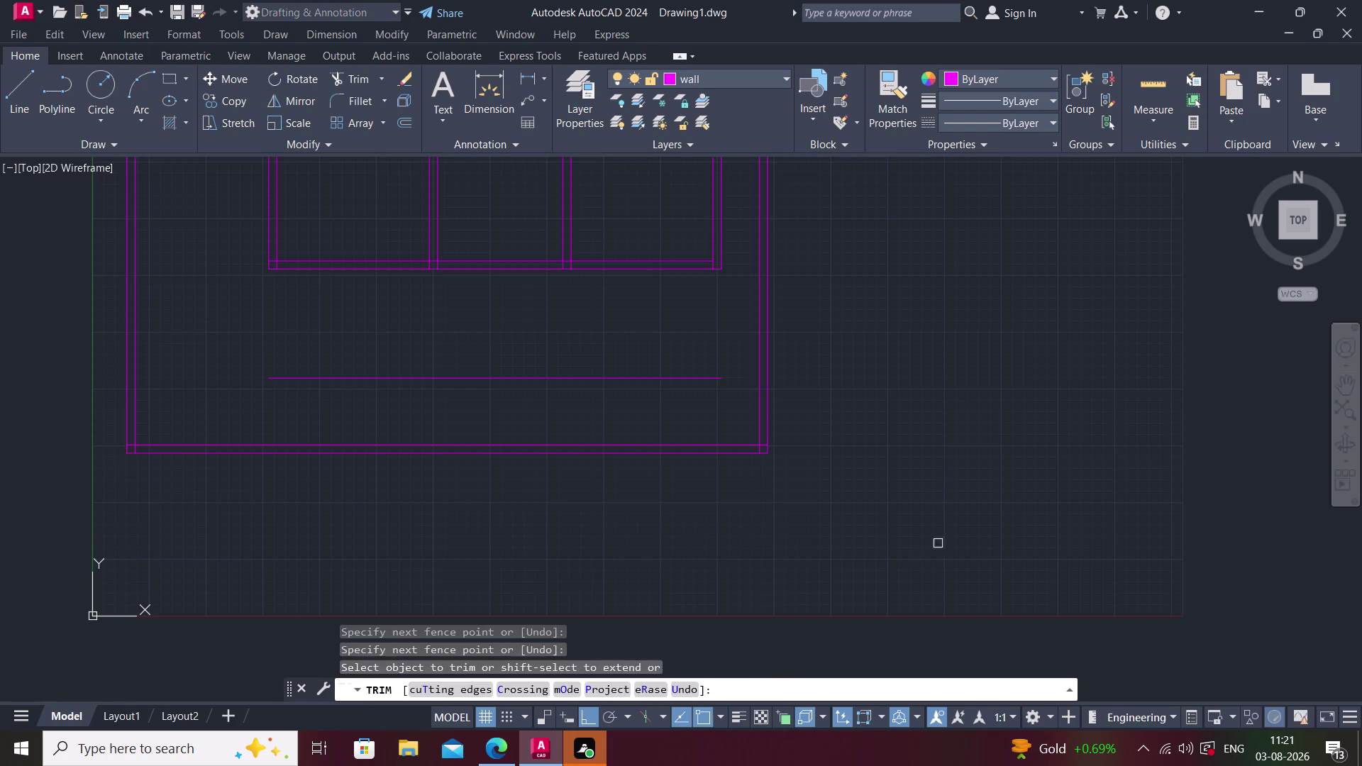
key(Escape)
middle_drag(550, 536, 538, 570)
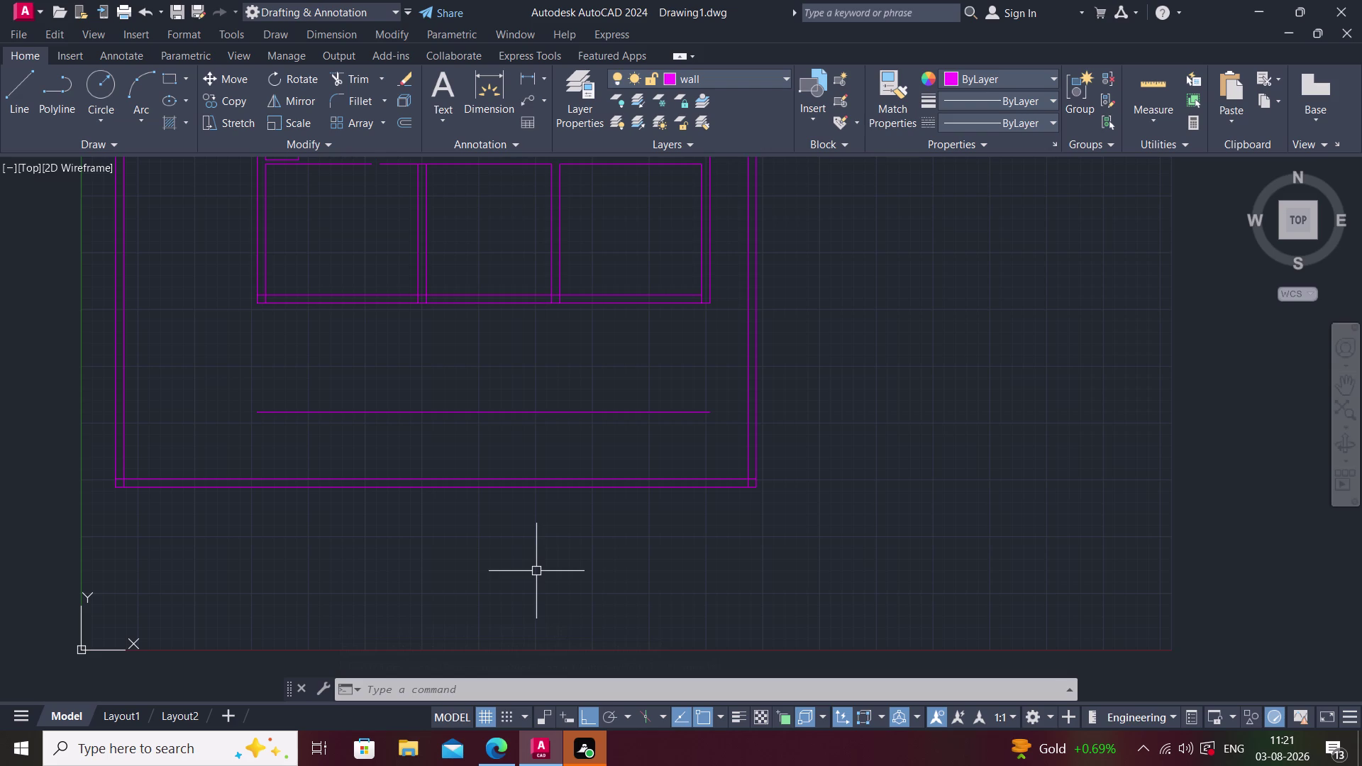
middle_drag(520, 562, 544, 602)
middle_drag(490, 463, 481, 502)
scroll(down, 3)
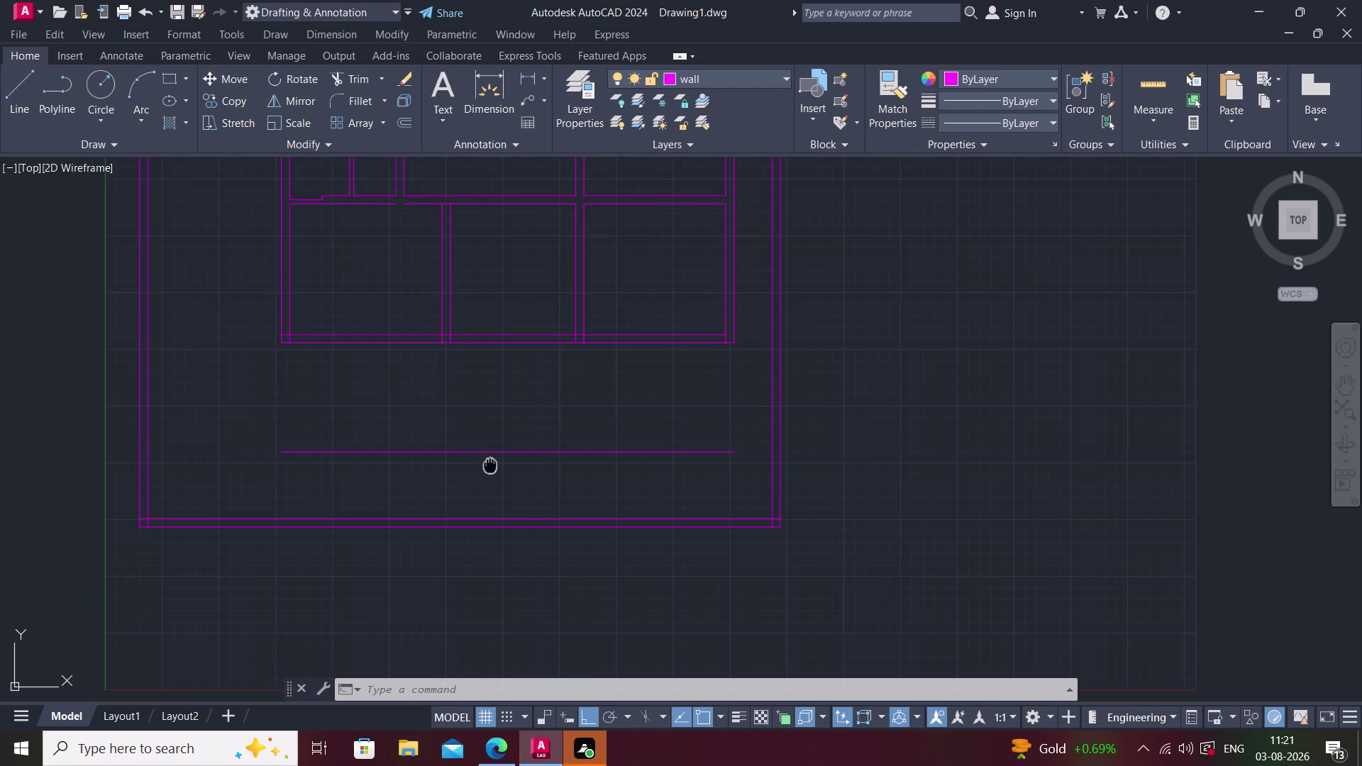
middle_drag(481, 502, 475, 522)
Trim the crossing lines at the bottom-left wall corner.
middle_drag(482, 498, 475, 546)
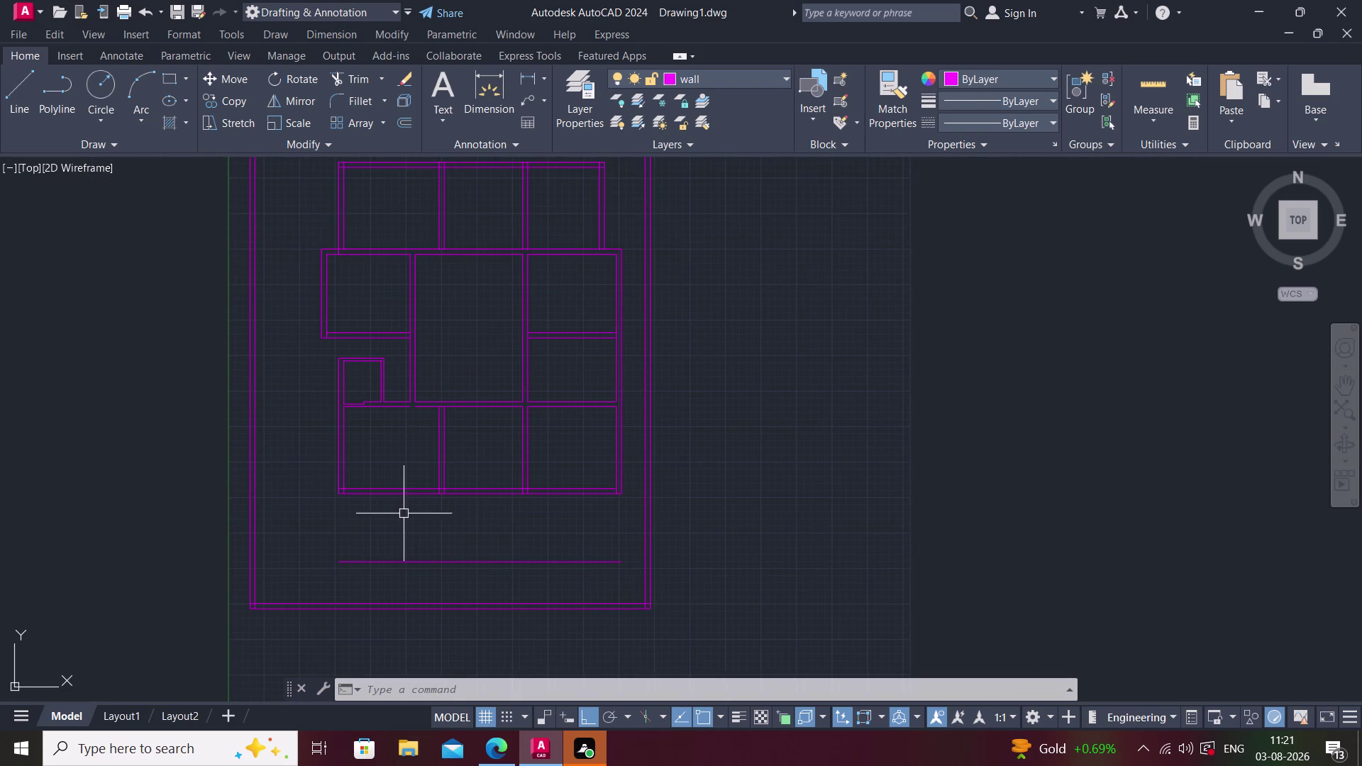
scroll(up, 3)
scroll(up, 3)
text(t)
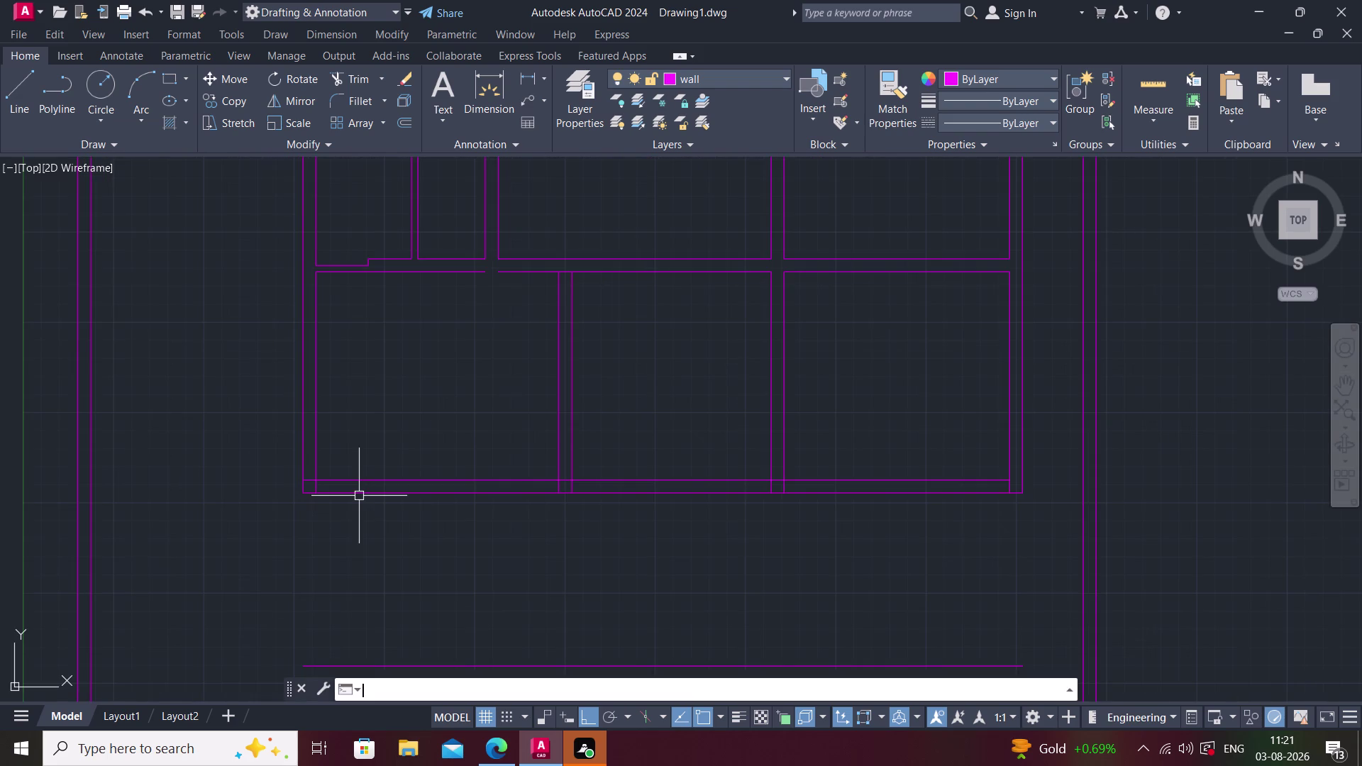
text(rv)
key(BackSpace)
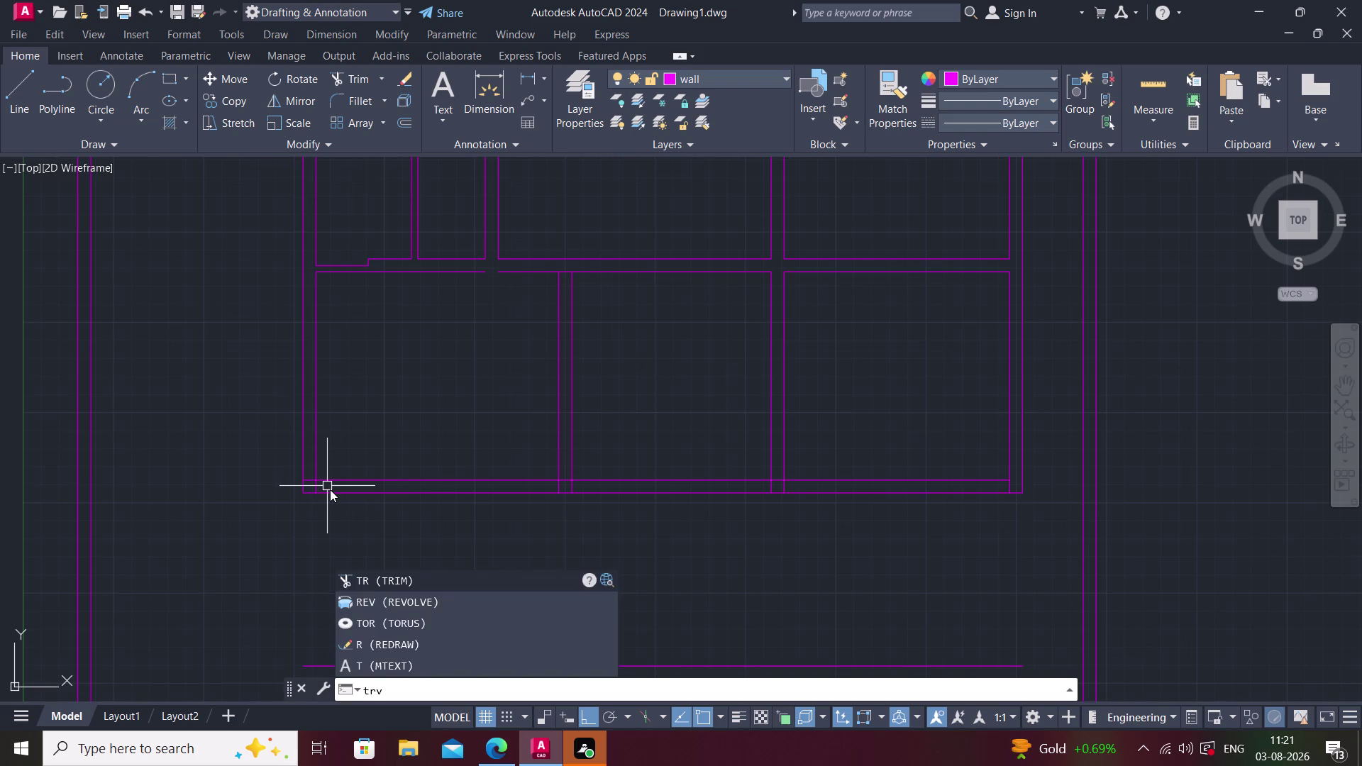
key(space)
scroll(up, 3)
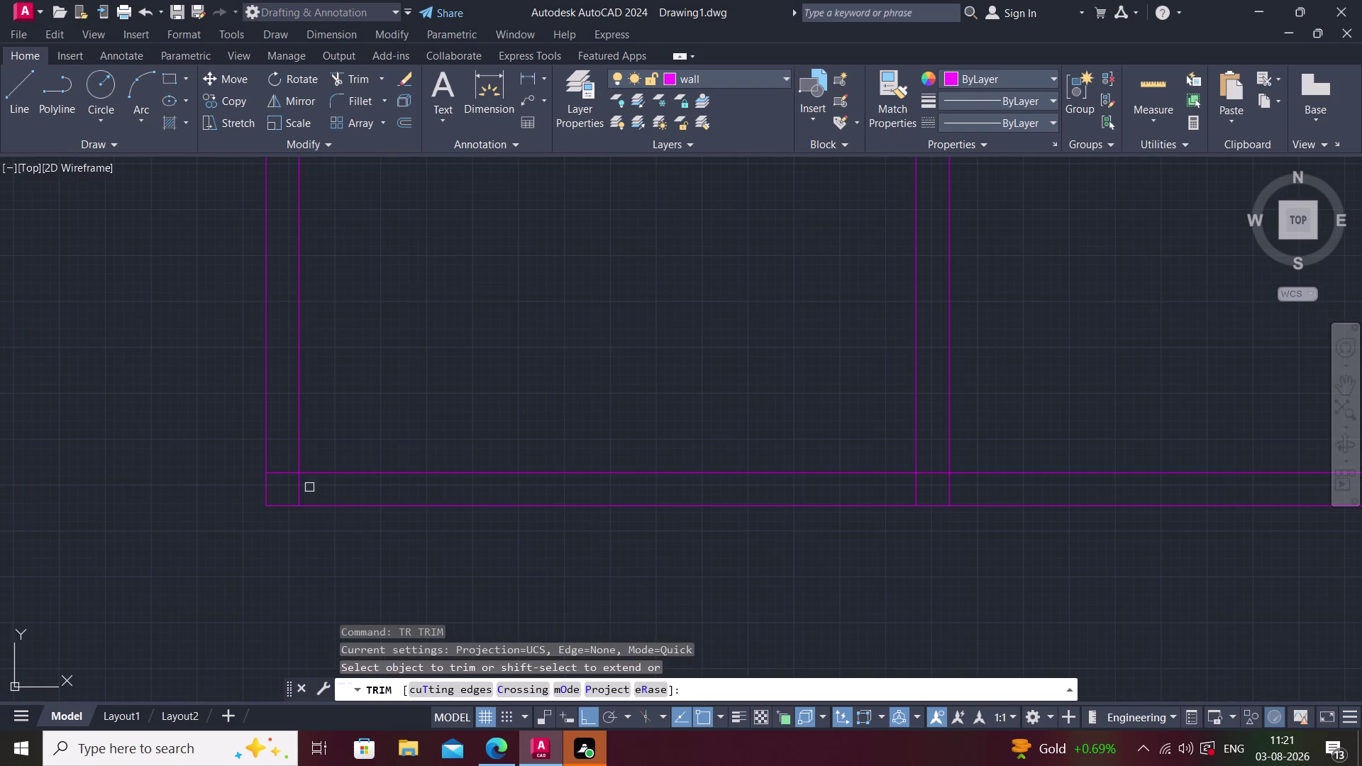
click(297, 491)
click(285, 473)
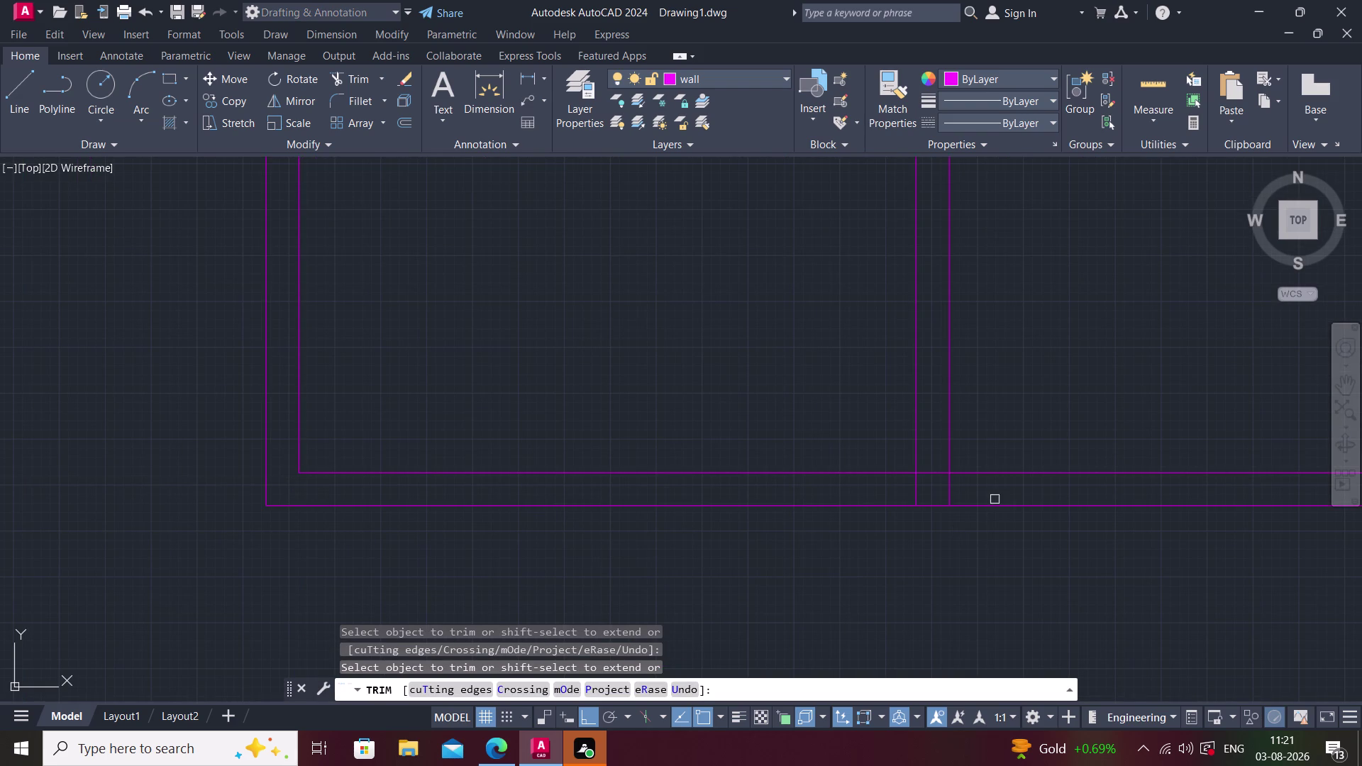
Trim the overlapping lines at the junctions along the bottom outer band.
middle_drag(989, 496, 902, 505)
click(860, 499)
click(823, 498)
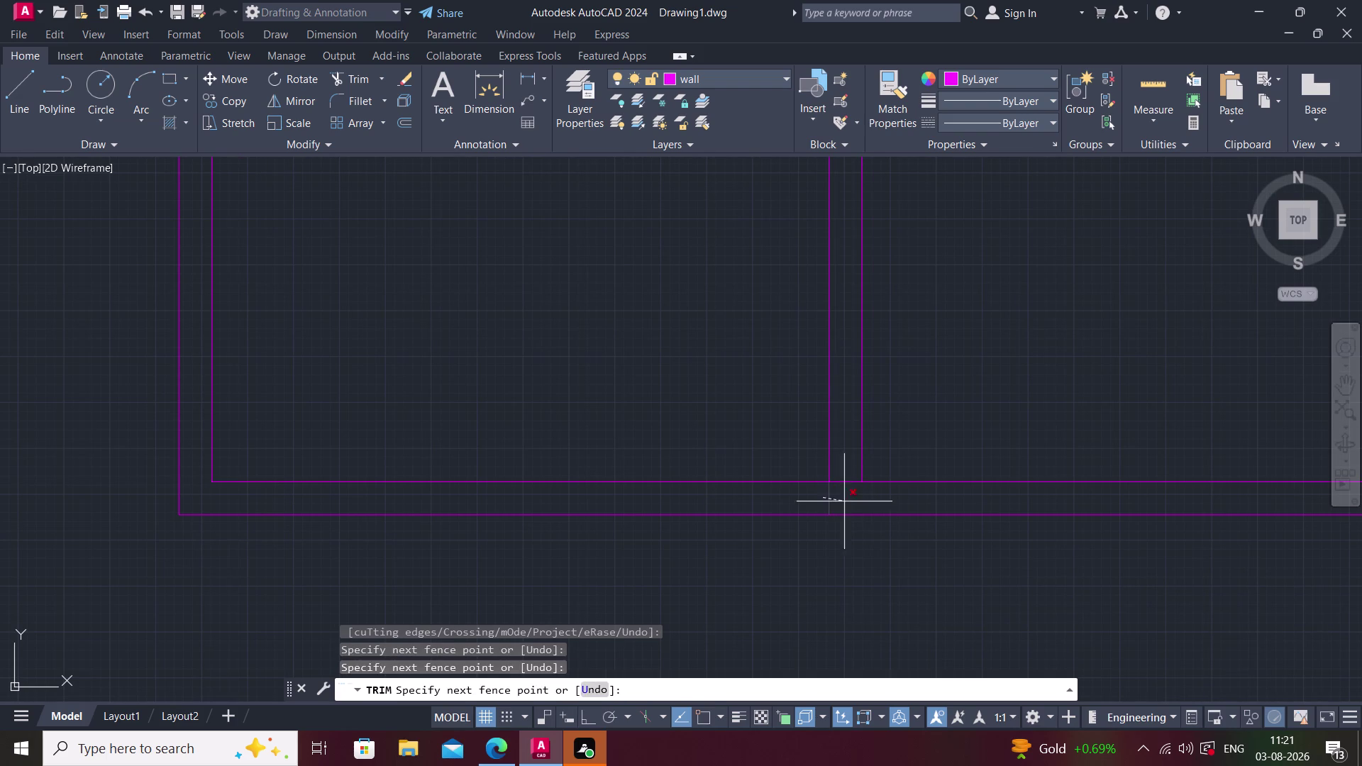
click(851, 500)
click(848, 478)
middle_drag(851, 492, 626, 486)
scroll(down, 3)
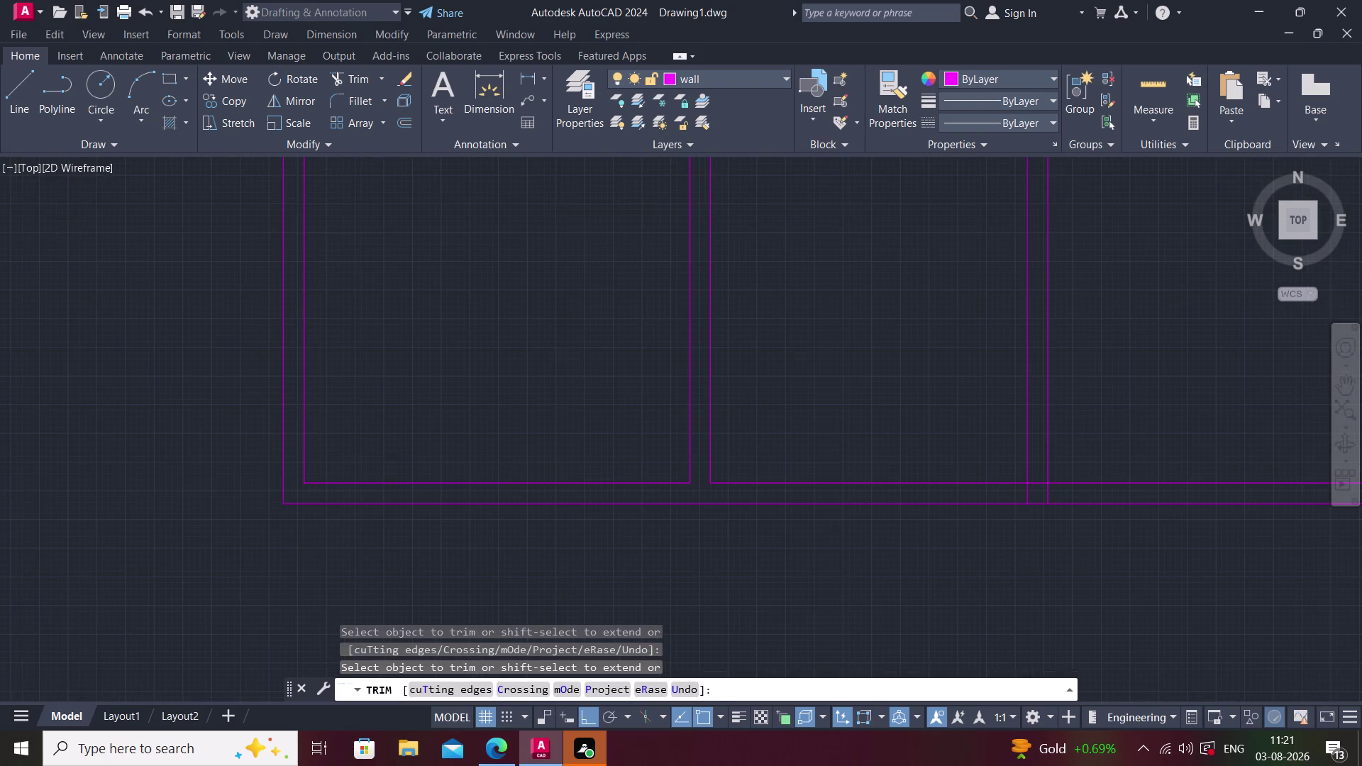
middle_drag(1084, 519, 834, 519)
scroll(up, 3)
click(793, 481)
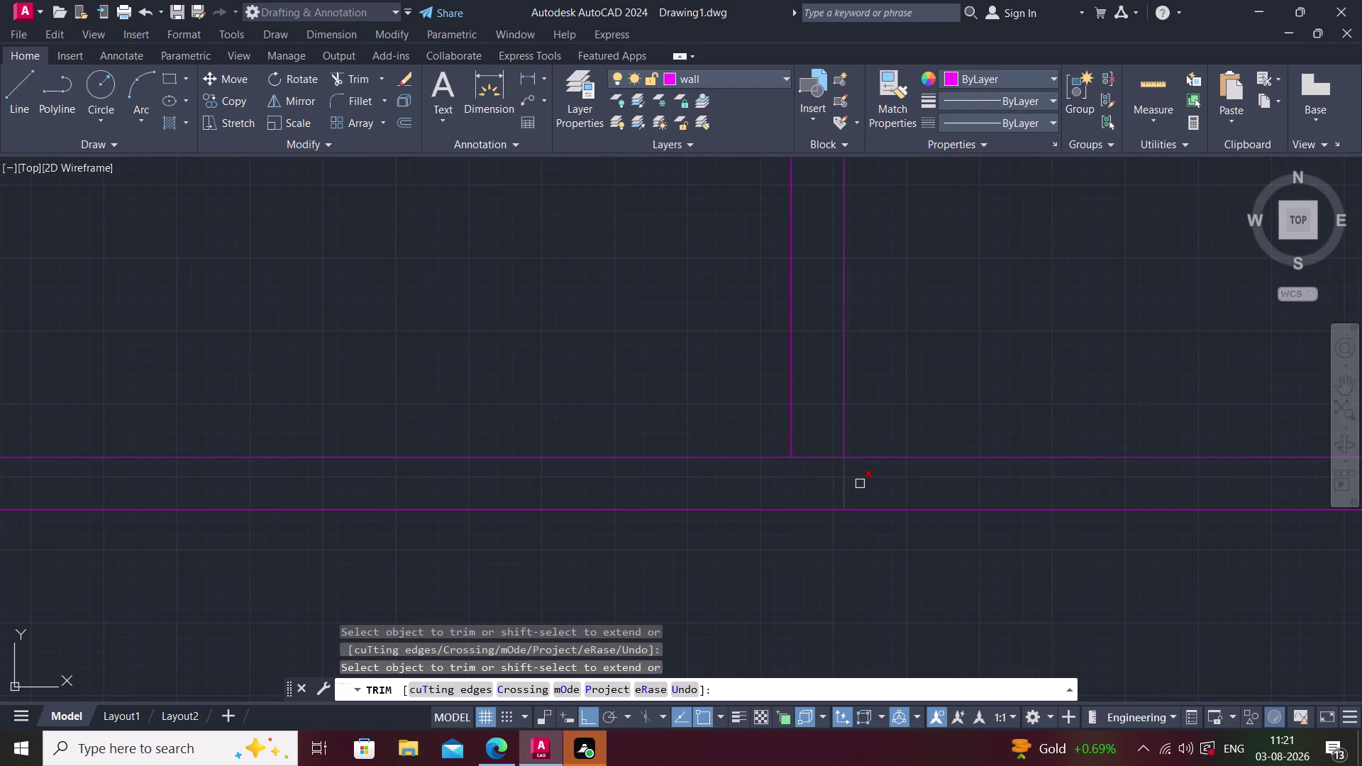
click(844, 485)
click(822, 456)
Trim the leftover corner line and the wall crossing at the inner room junction.
middle_drag(821, 457, 507, 473)
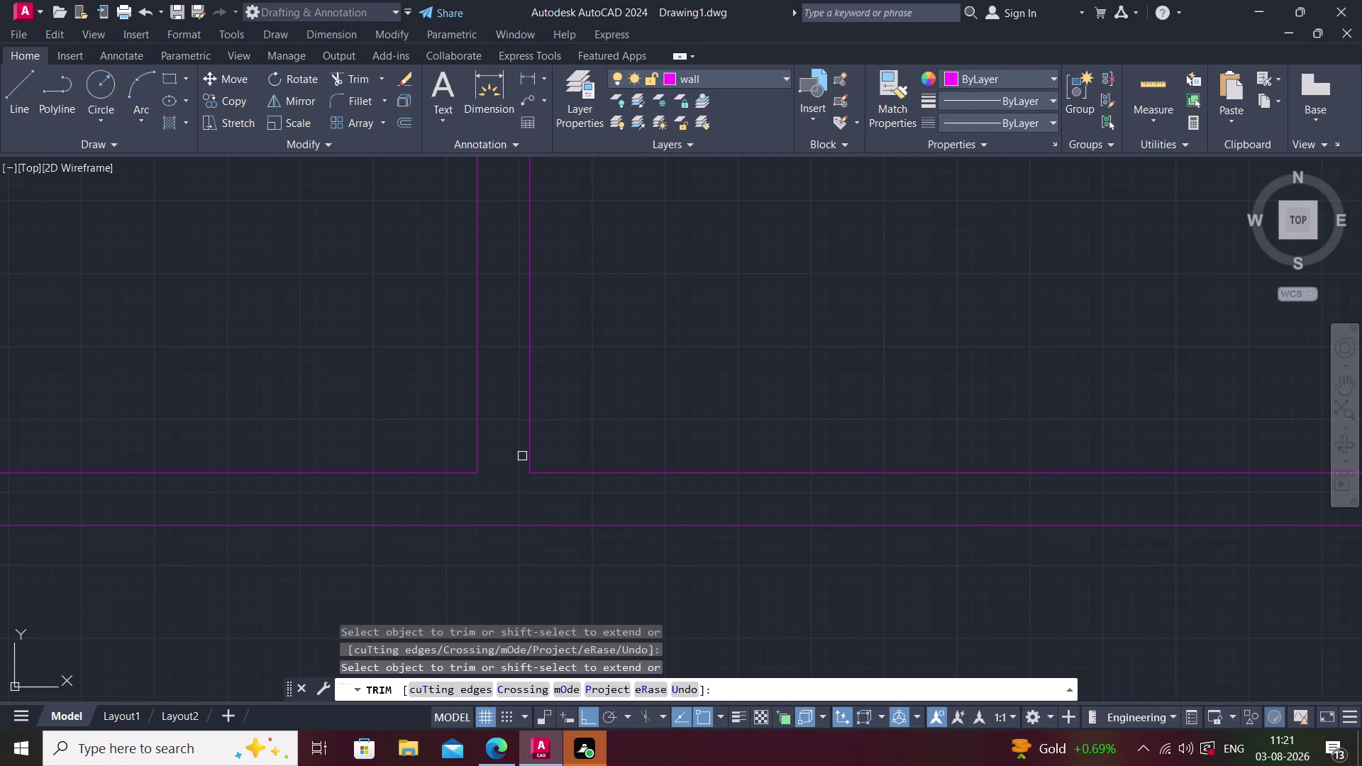
middle_drag(817, 496, 437, 424)
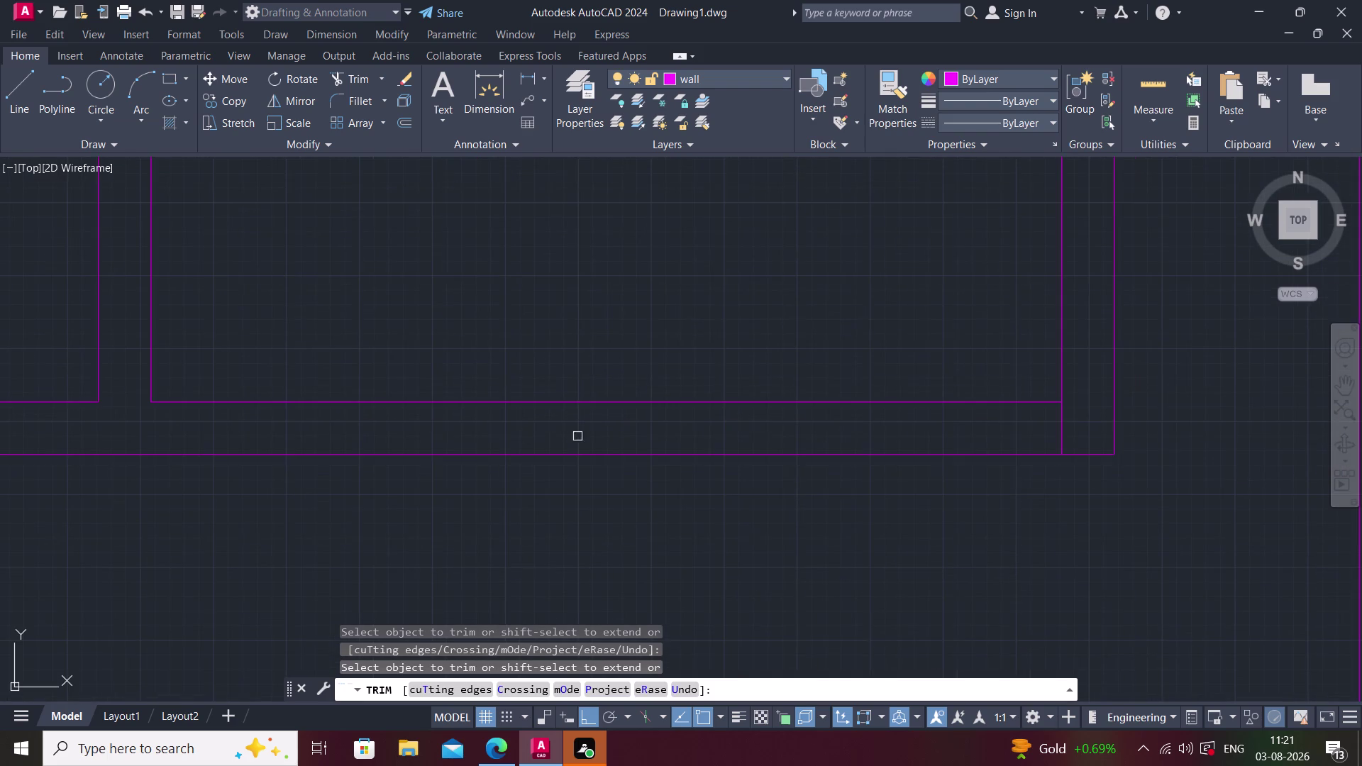
click(1058, 429)
scroll(down, 3)
middle_drag(1001, 429, 967, 513)
scroll(down, 3)
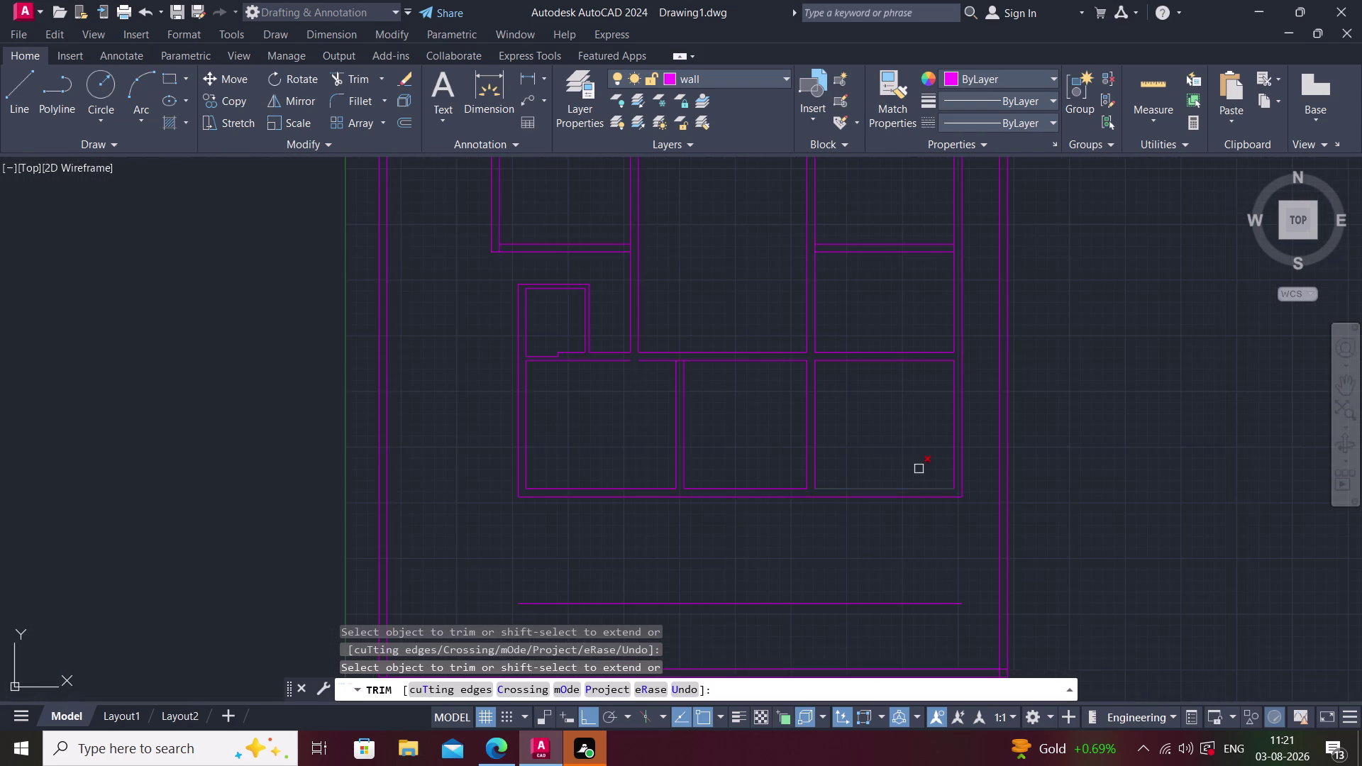
middle_drag(565, 410, 544, 507)
scroll(up, 3)
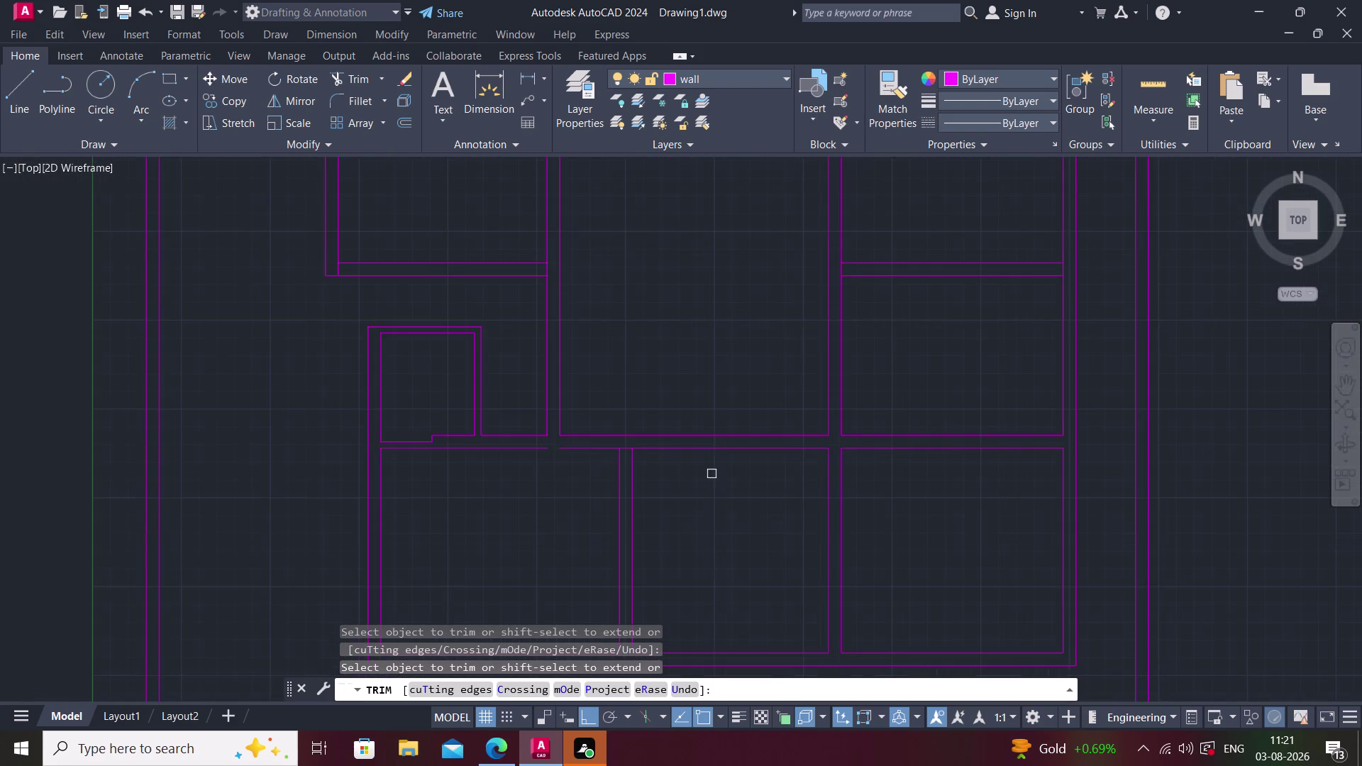
scroll(up, 3)
click(633, 436)
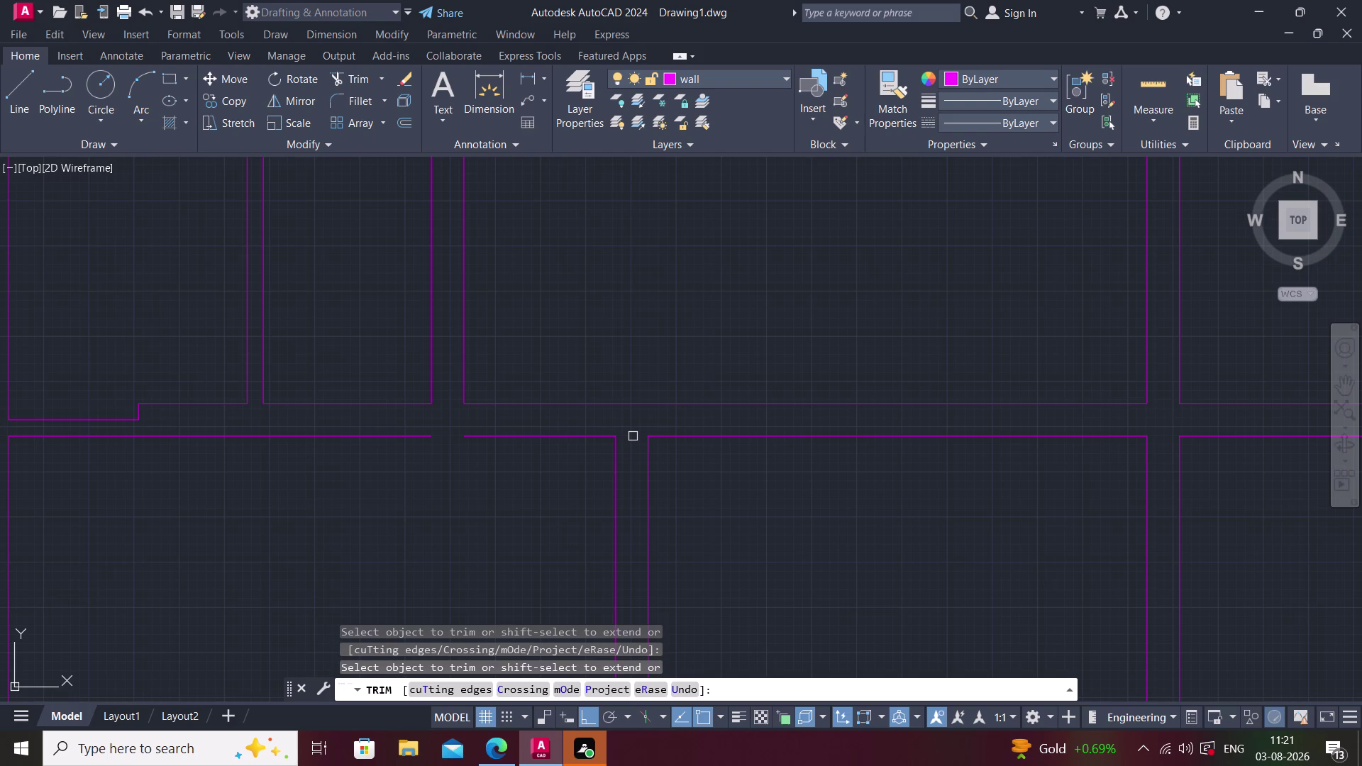
key(Escape)
text(ex)
key(space)
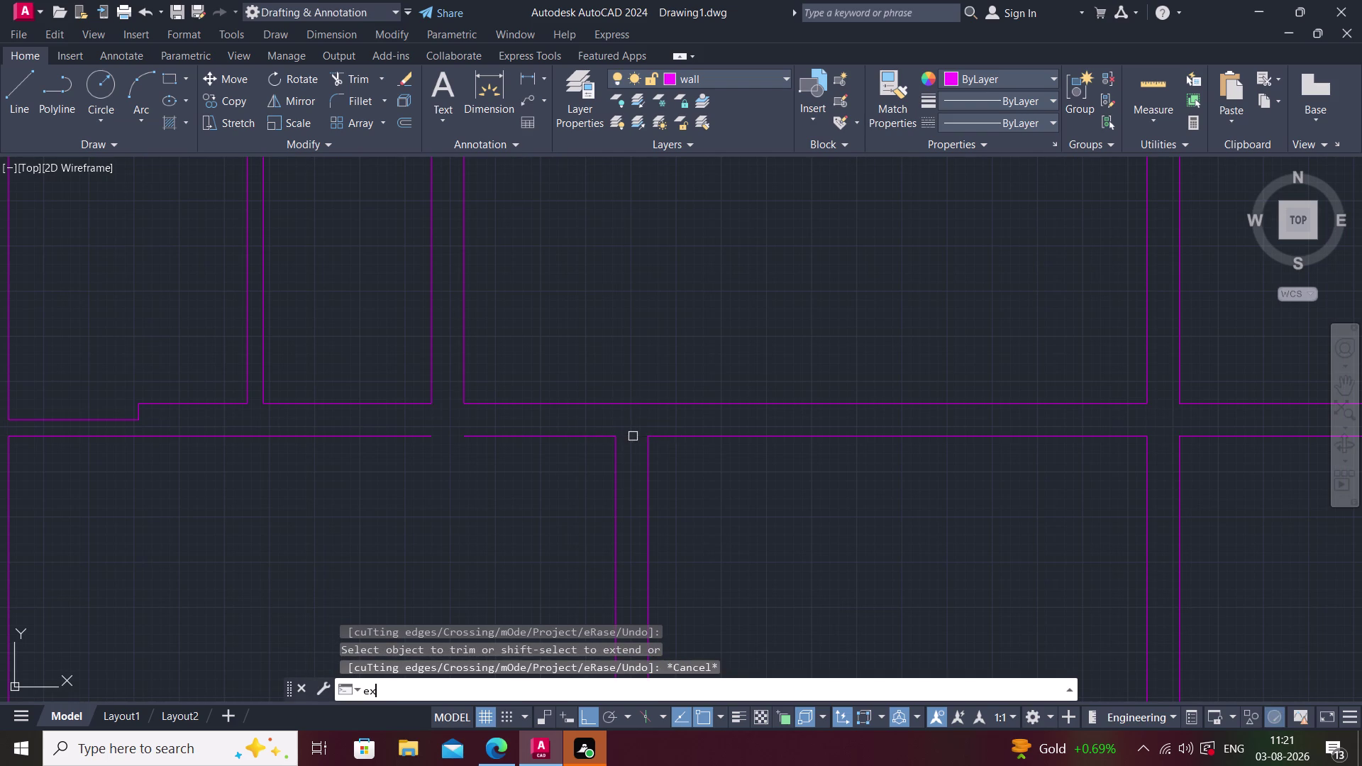
click(550, 434)
click(527, 434)
key(Escape)
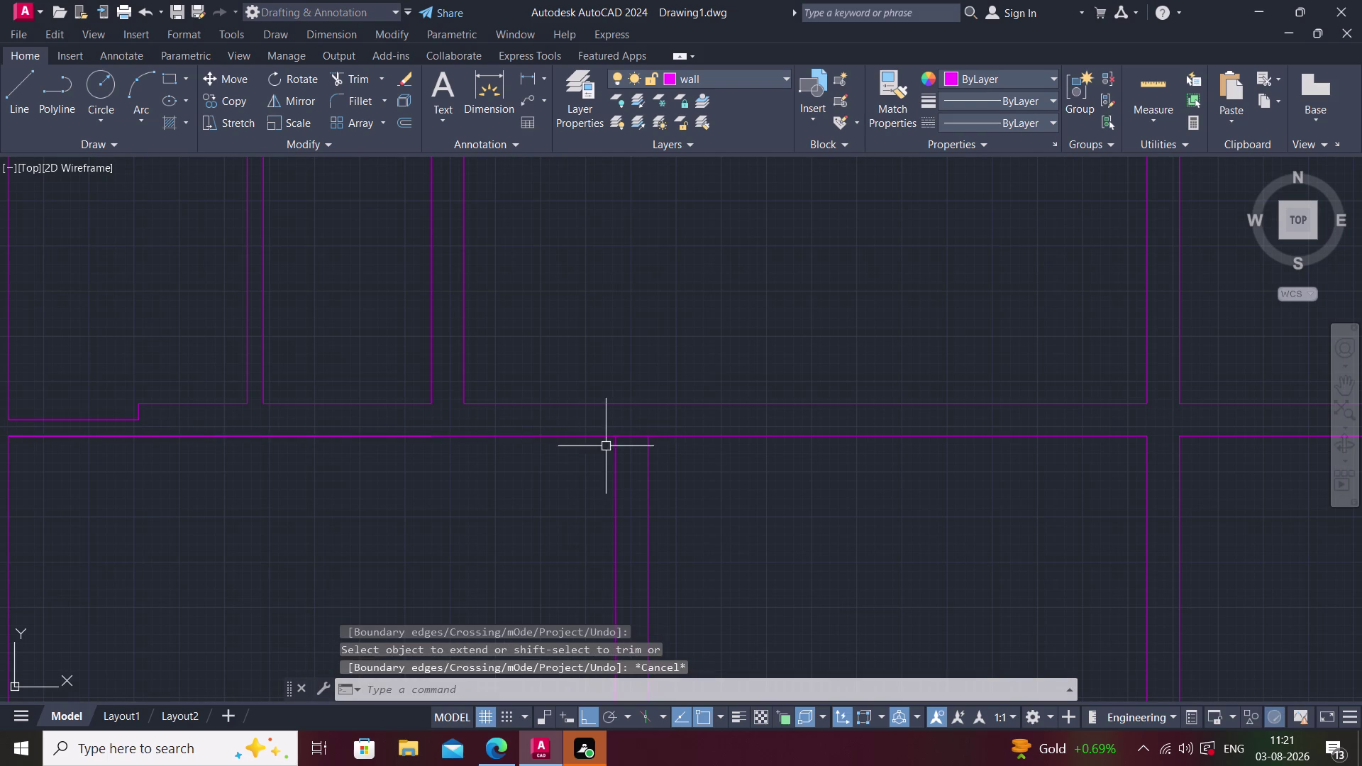
text(tr)
key(space)
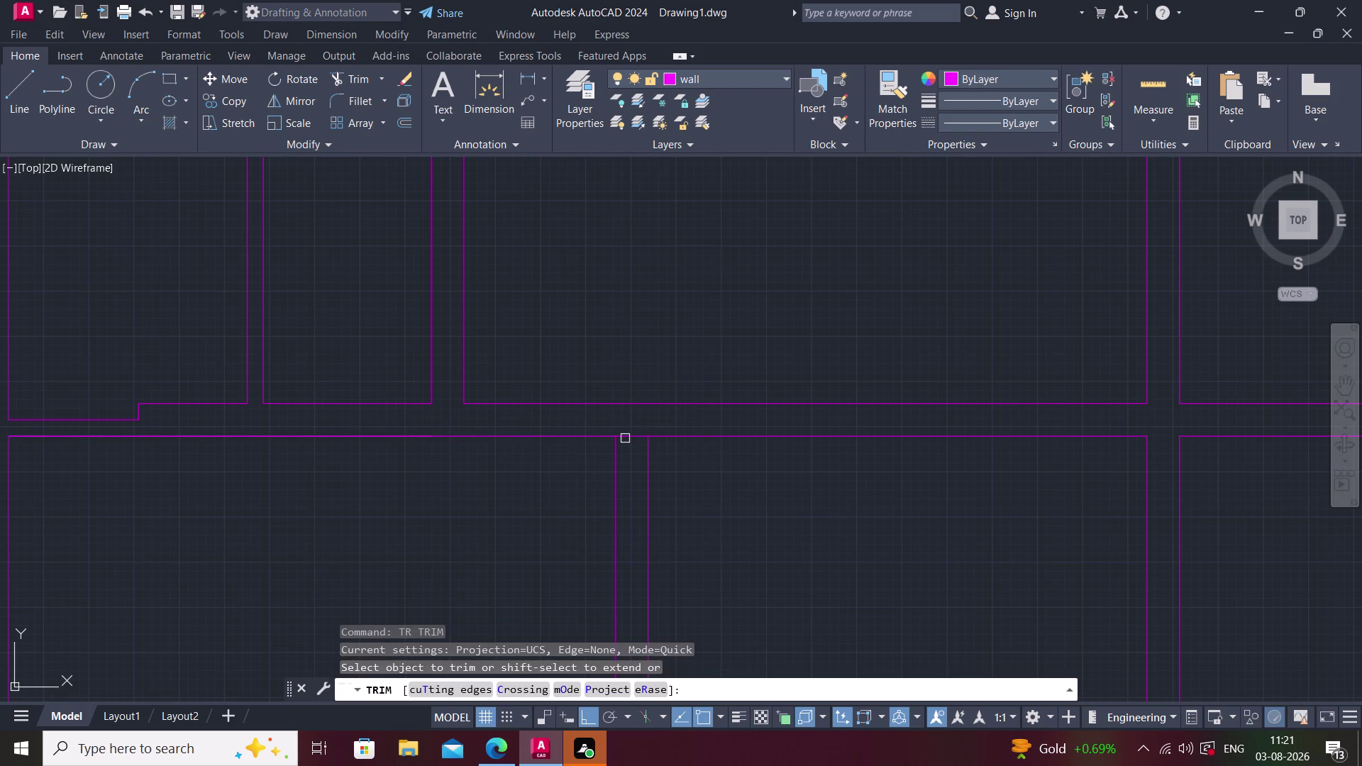
click(624, 438)
scroll(down, 3)
key(Escape)
middle_drag(717, 471, 638, 486)
scroll(down, 3)
middle_drag(756, 426, 702, 458)
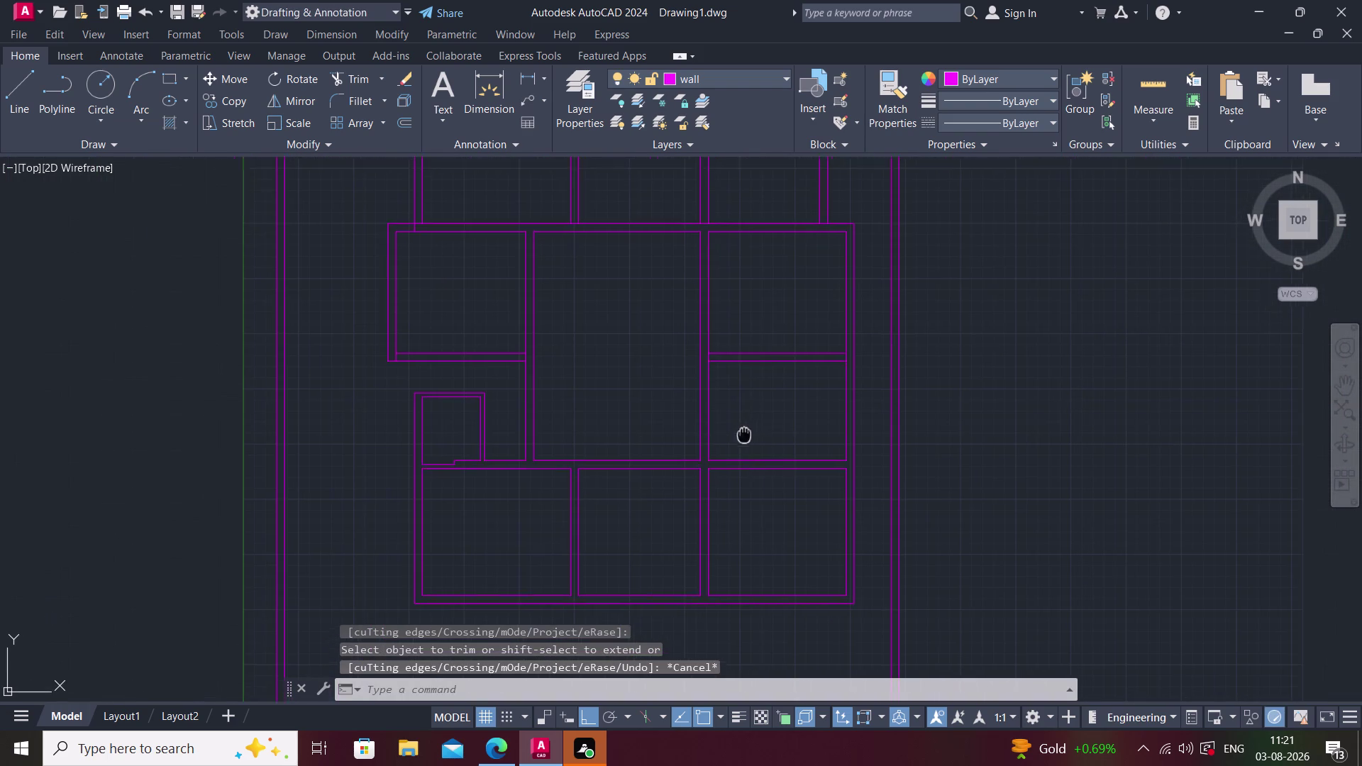
middle_drag(702, 459, 699, 461)
scroll(up, 3)
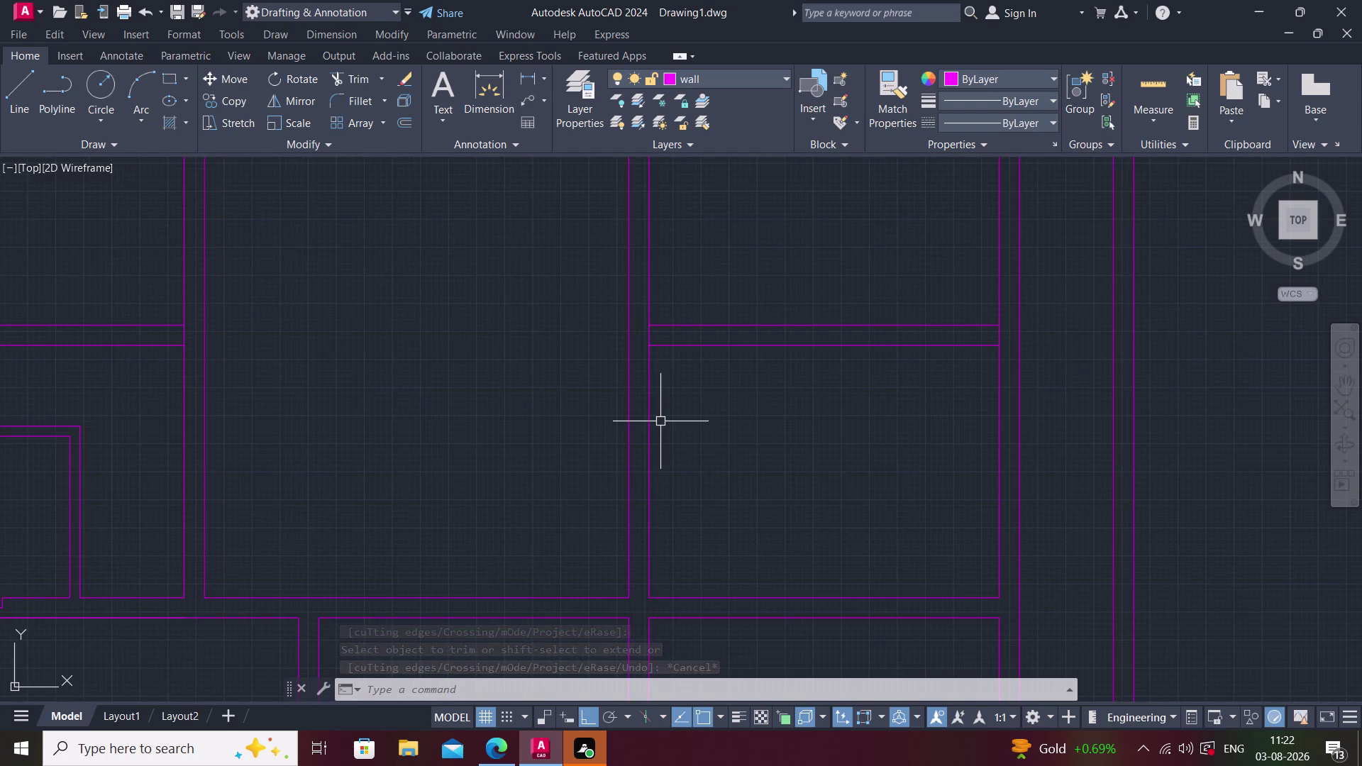
middle_drag(717, 430, 617, 442)
key(Escape)
scroll(down, 3)
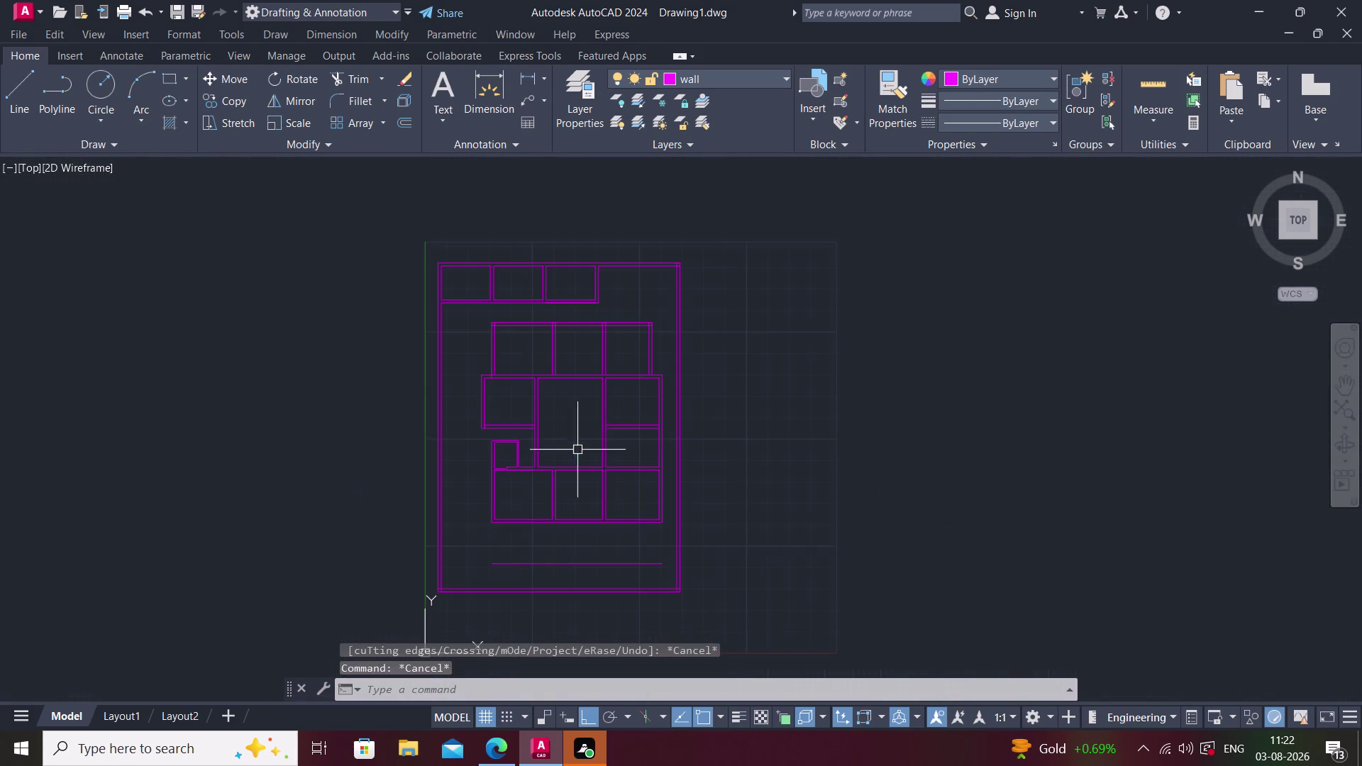
middle_drag(572, 435, 532, 475)
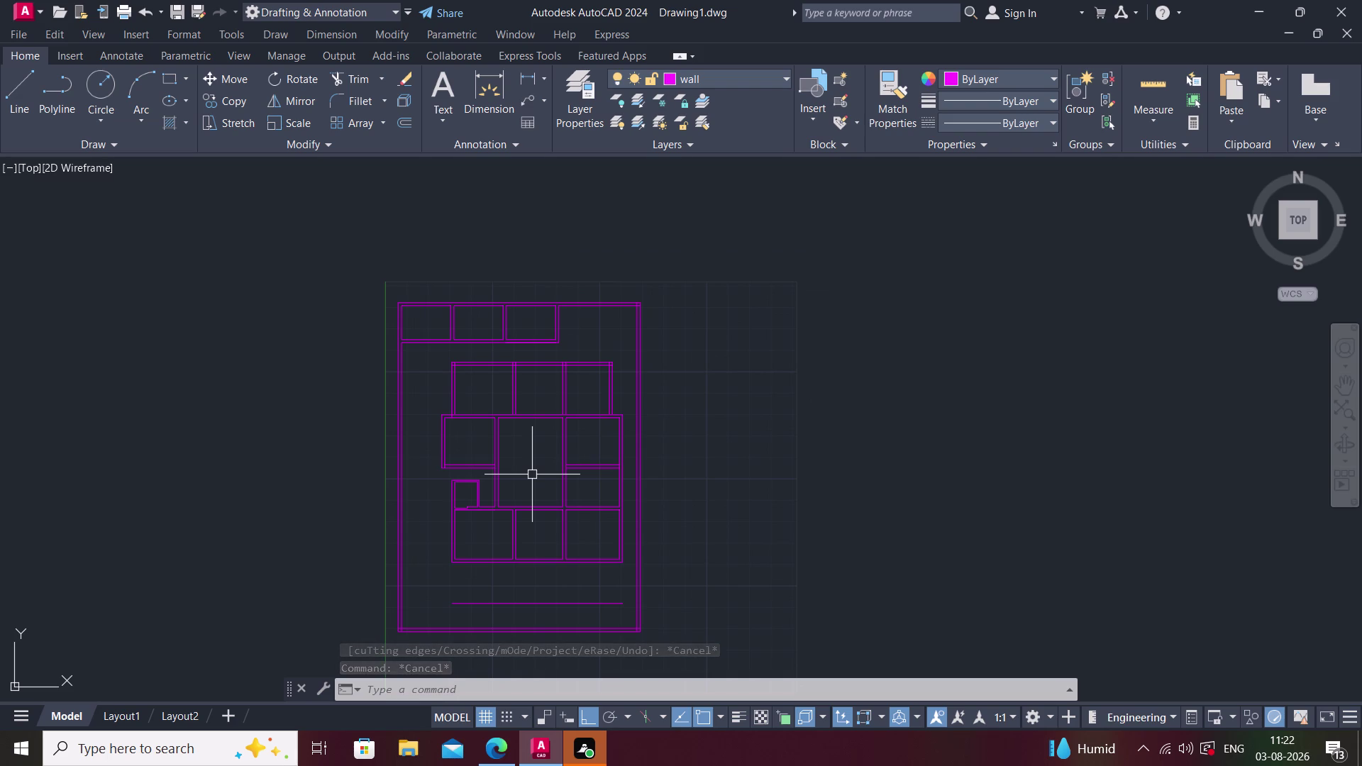
middle_drag(412, 442, 438, 368)
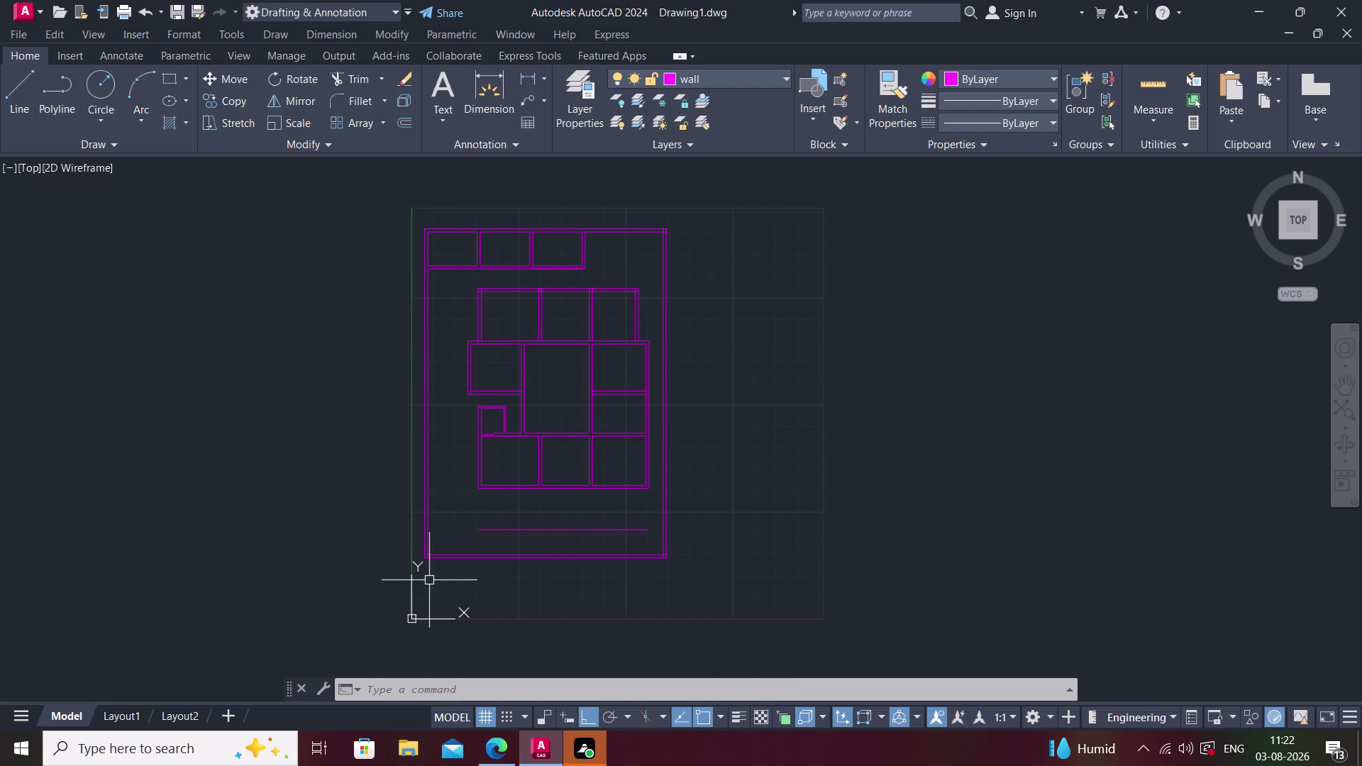
middle_drag(441, 580, 459, 530)
scroll(up, 3)
Start TRIM and remove the overhanging wall lines at the lower-left corner.
text(tr)
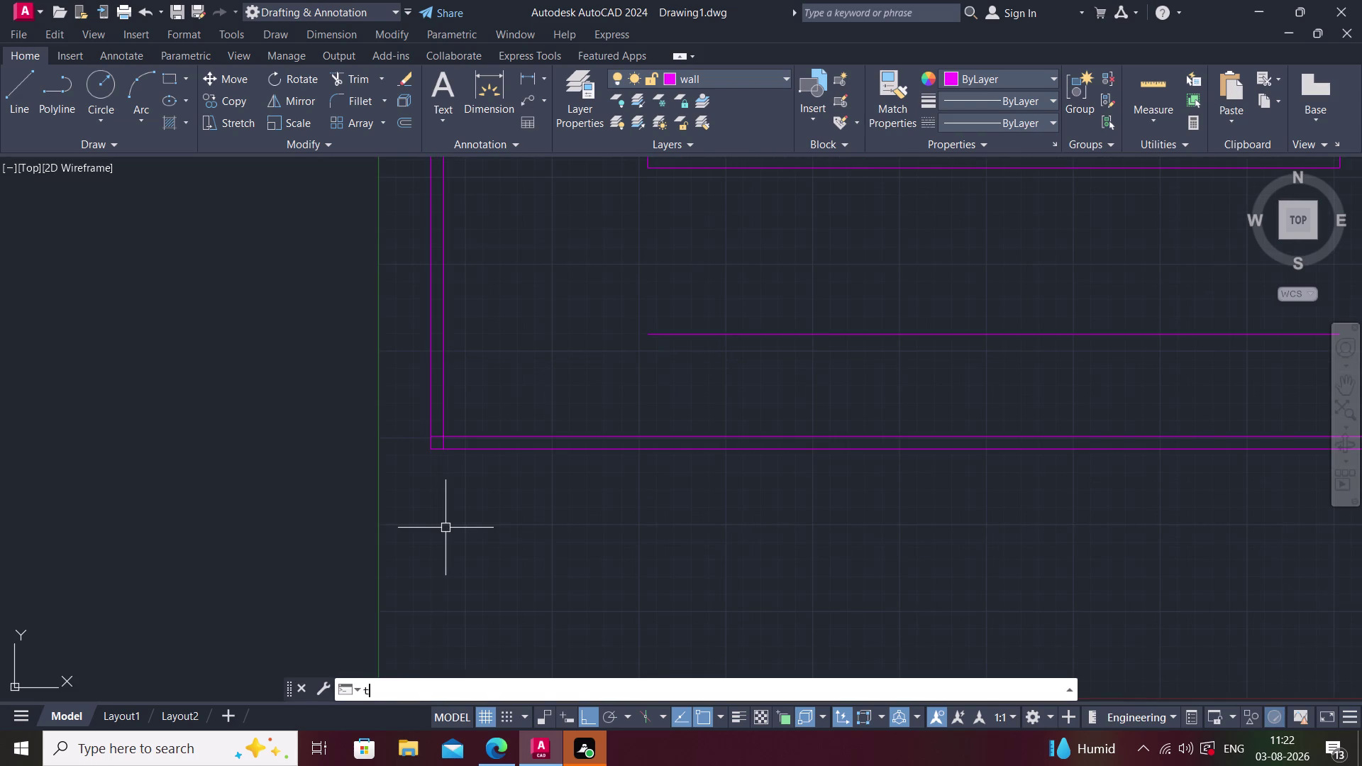
key(space)
scroll(up, 3)
click(446, 462)
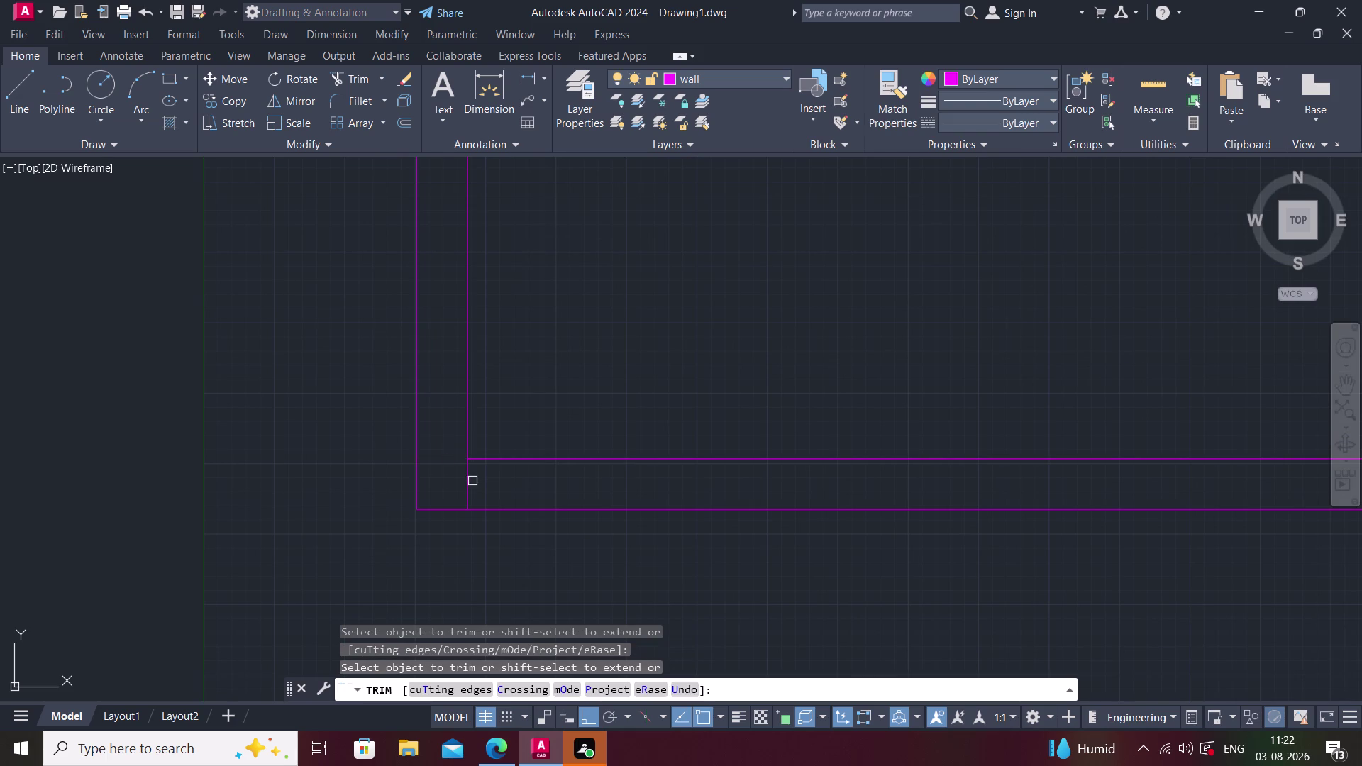
click(468, 481)
Trim the two overhanging wall lines at the lower-right corner.
middle_drag(464, 481, 195, 440)
scroll(down, 3)
middle_drag(1140, 486, 1135, 485)
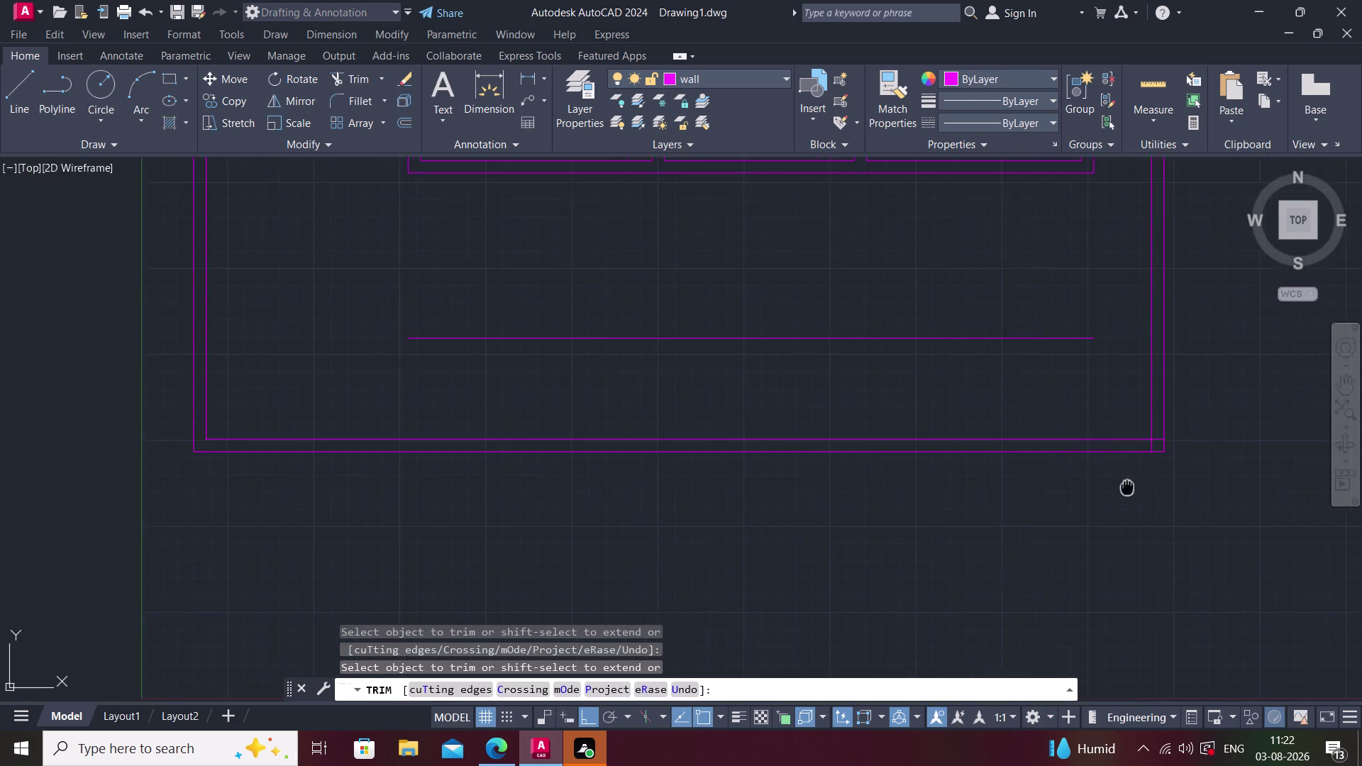
middle_drag(1135, 485, 733, 514)
scroll(up, 3)
scroll(up, 3)
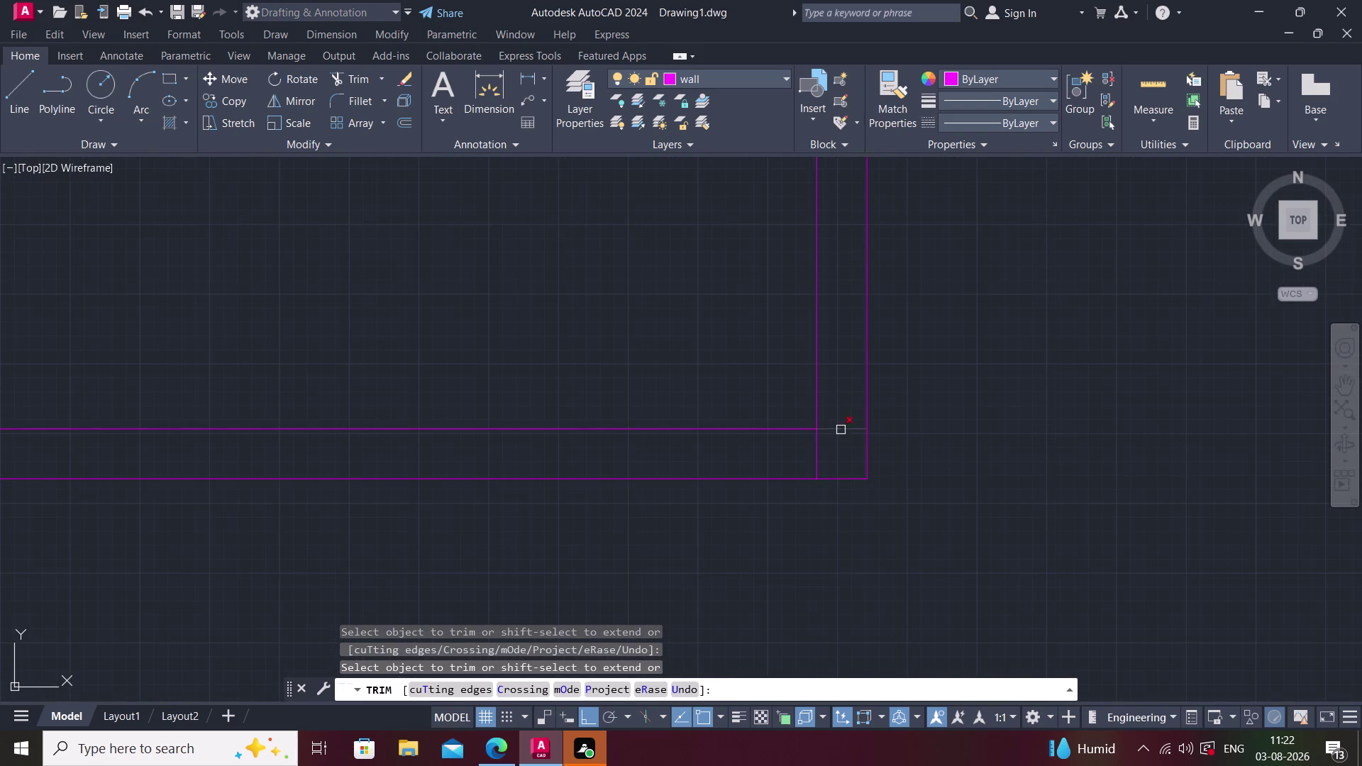
click(840, 427)
click(814, 450)
Trim the wall overlap at the next inner room junction.
scroll(down, 3)
middle_drag(574, 406, 569, 466)
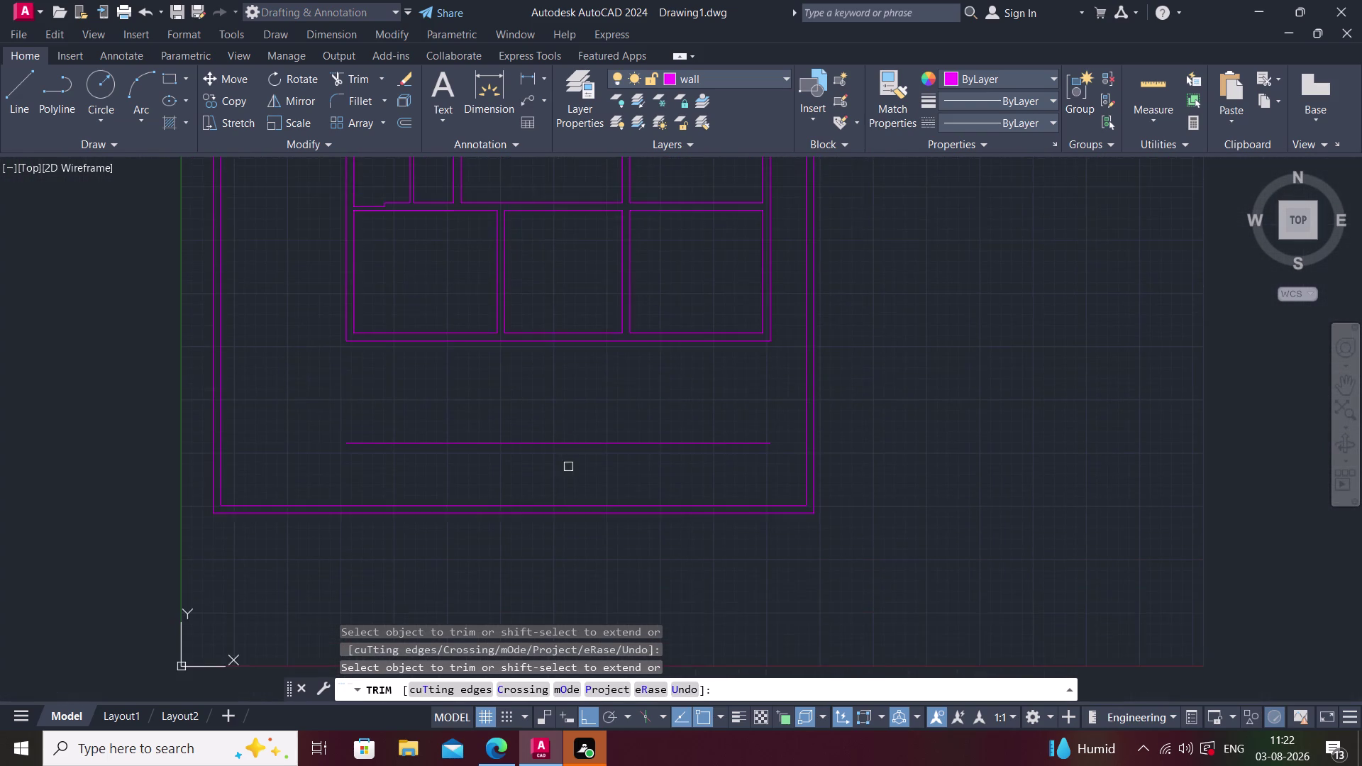
middle_drag(477, 411, 493, 500)
scroll(down, 3)
middle_drag(420, 329, 399, 381)
scroll(up, 3)
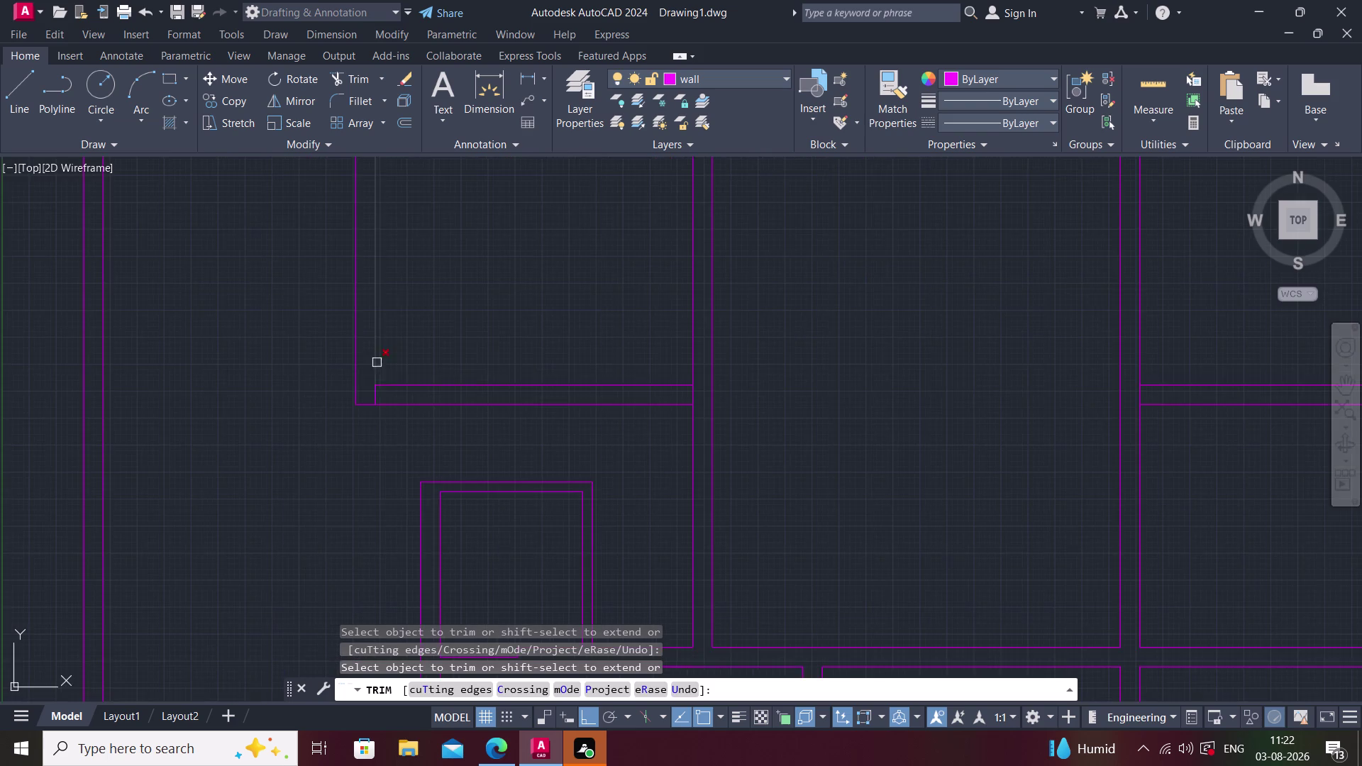
scroll(up, 3)
click(367, 384)
Trim two more overlapping wall segments at nearby junctions.
scroll(down, 3)
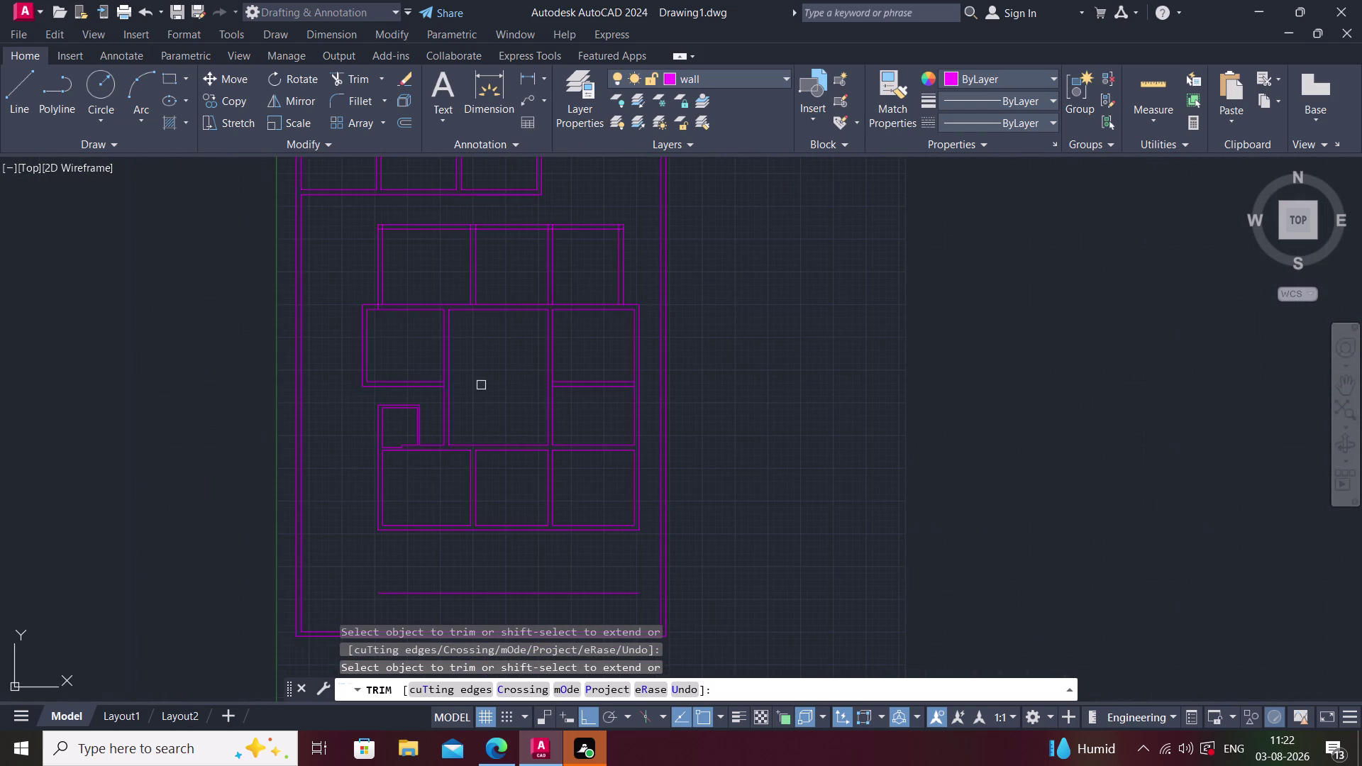
scroll(up, 3)
click(479, 302)
scroll(down, 3)
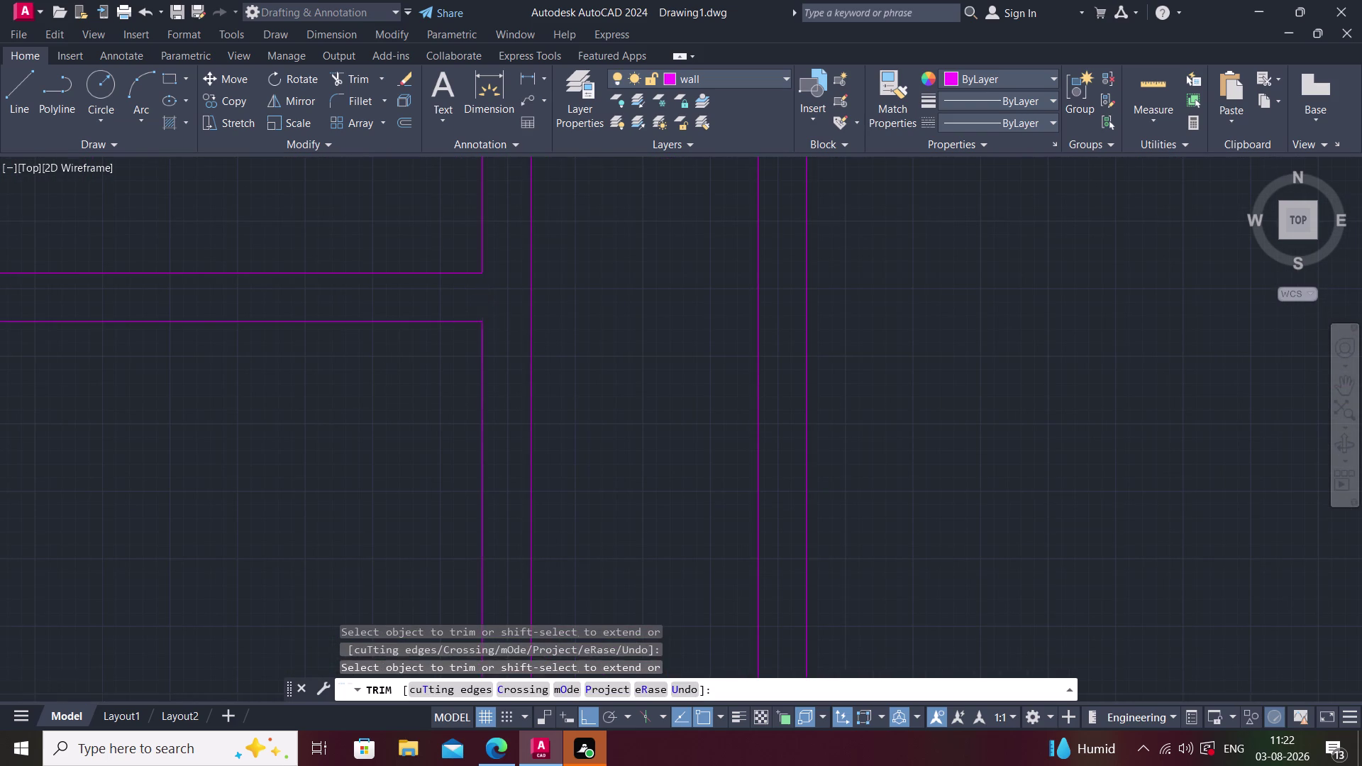
scroll(down, 3)
middle_drag(313, 435, 368, 552)
scroll(down, 3)
scroll(up, 3)
click(321, 428)
Trim the five wall lines crossing the top of the lower room row, left to right.
scroll(down, 3)
scroll(down, 3)
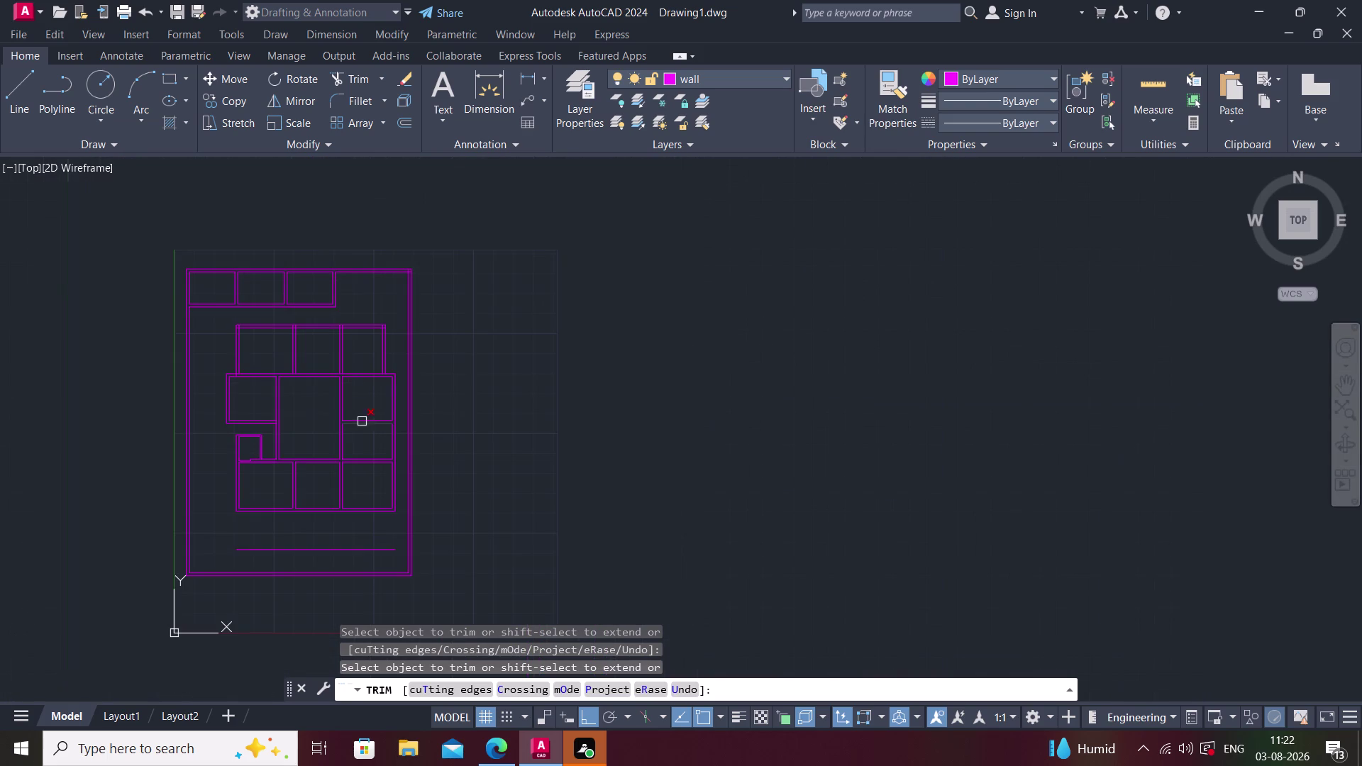
scroll(up, 3)
scroll(up, 3)
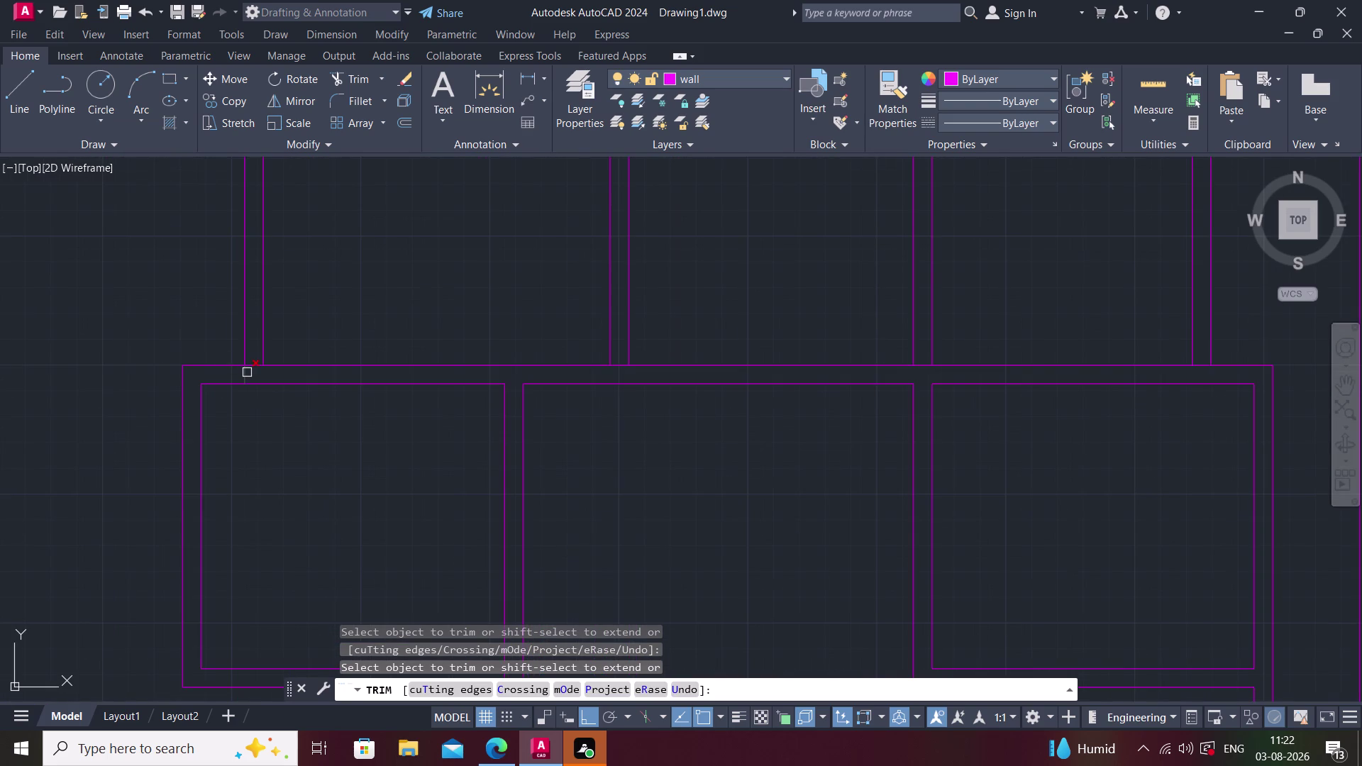
click(247, 373)
click(253, 368)
click(619, 368)
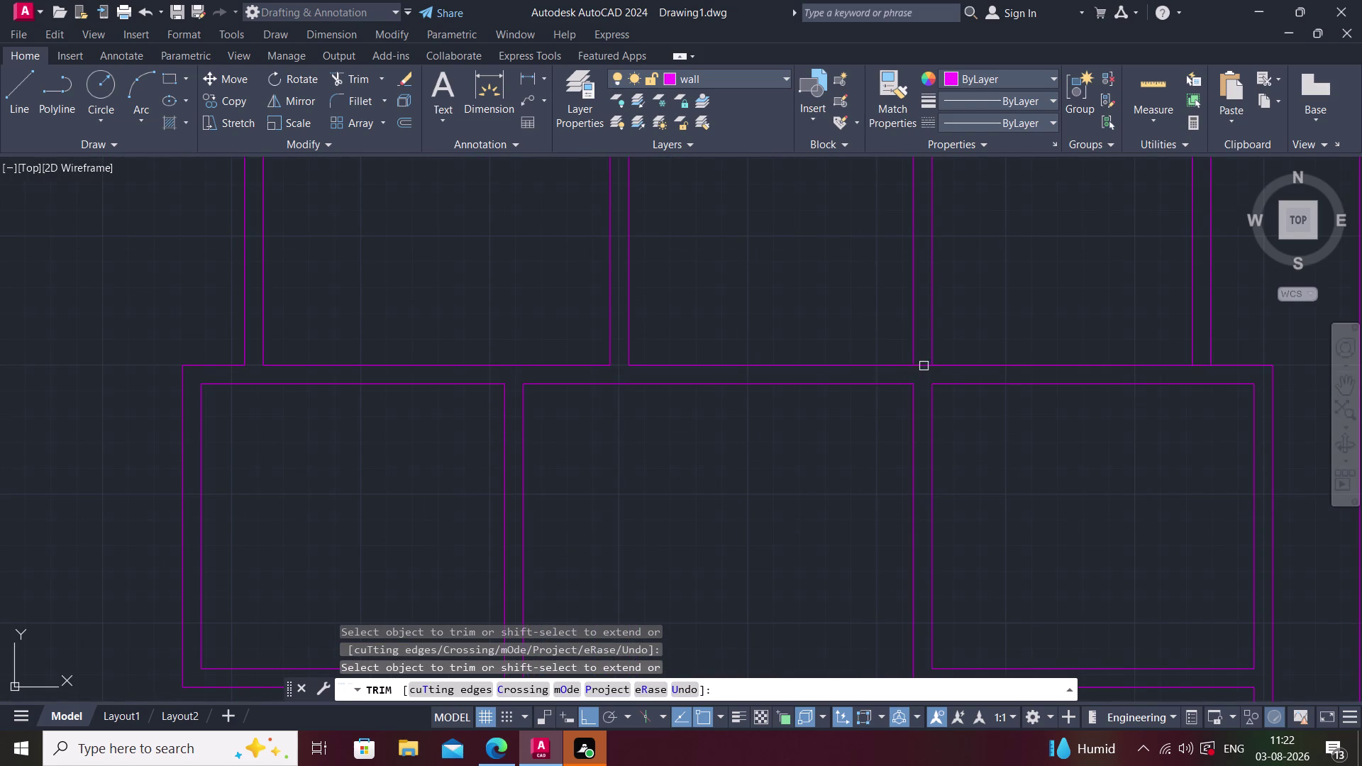
click(924, 365)
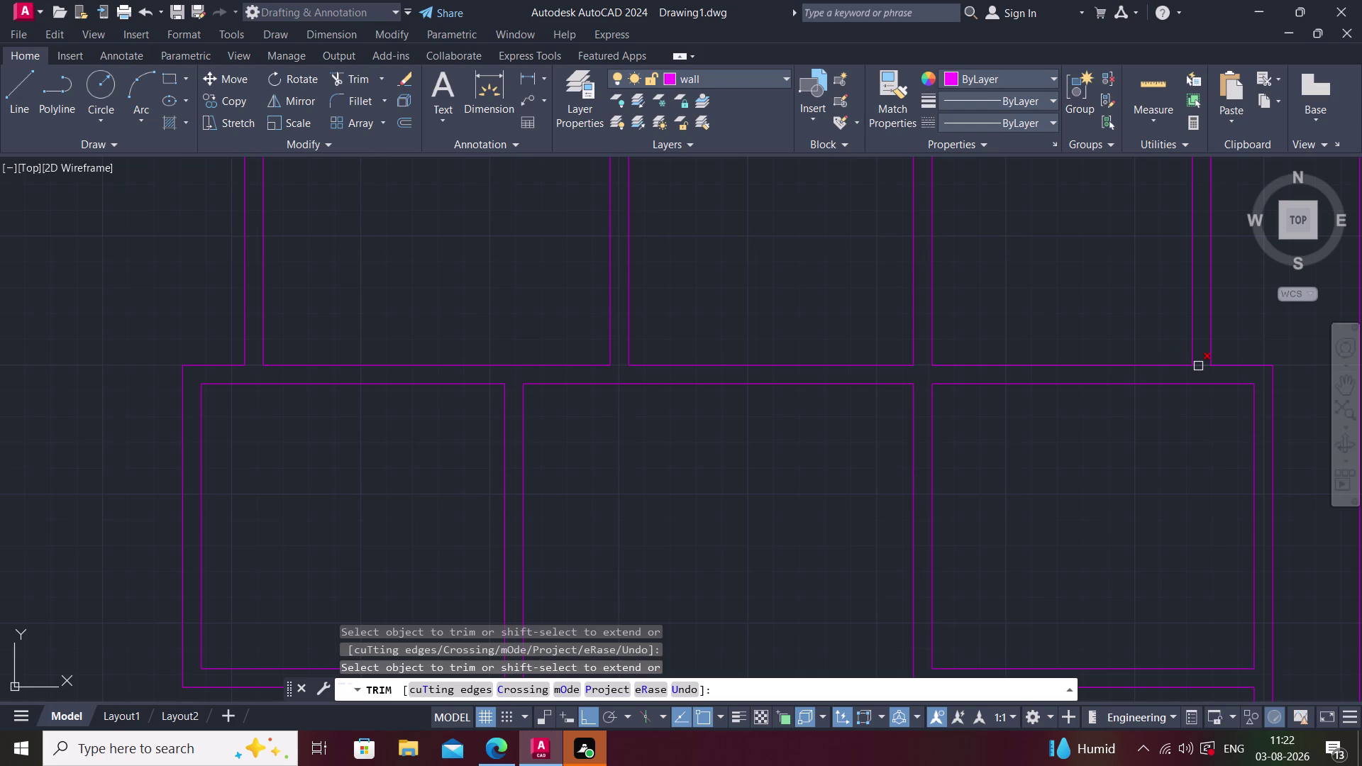
click(1201, 366)
scroll(down, 3)
middle_drag(1007, 384, 878, 438)
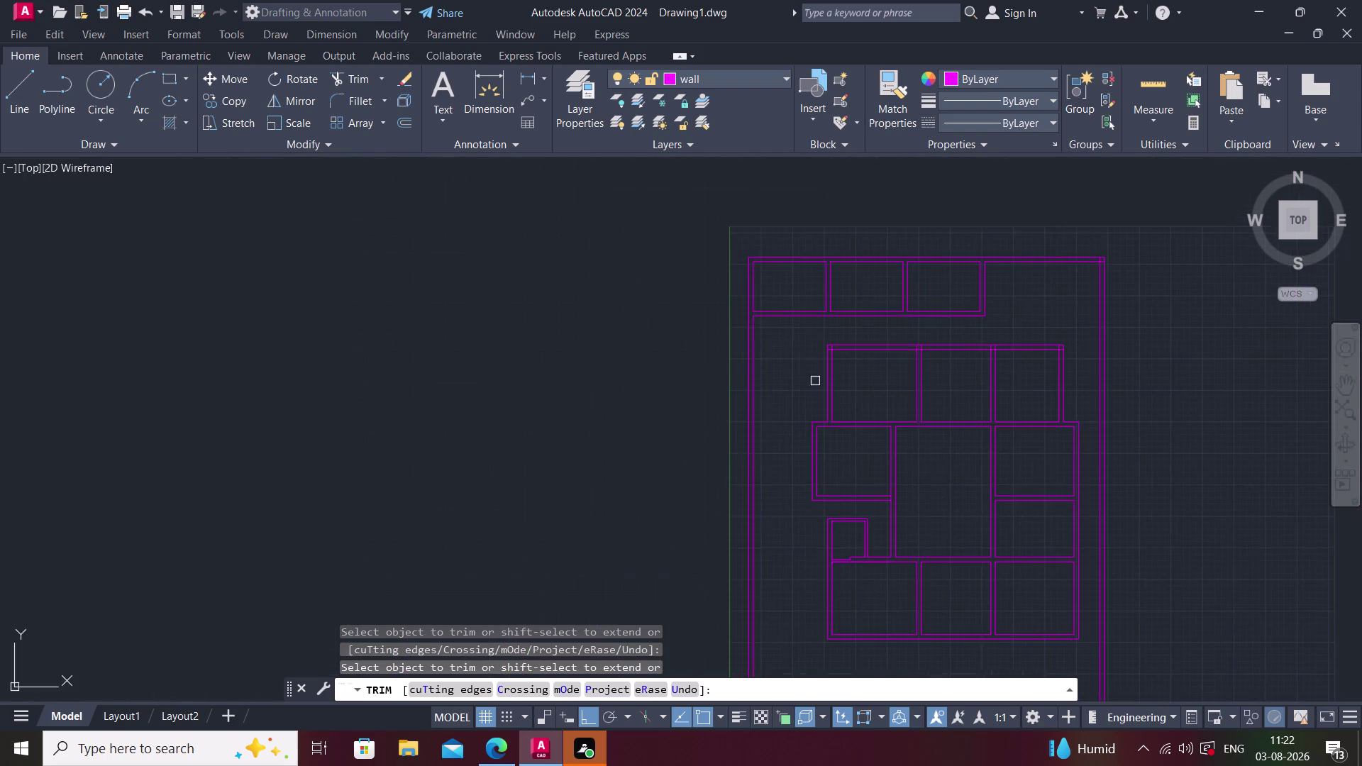
Trim the inner room corner overhangs and three crossing lines at the next intersection.
scroll(up, 3)
click(854, 378)
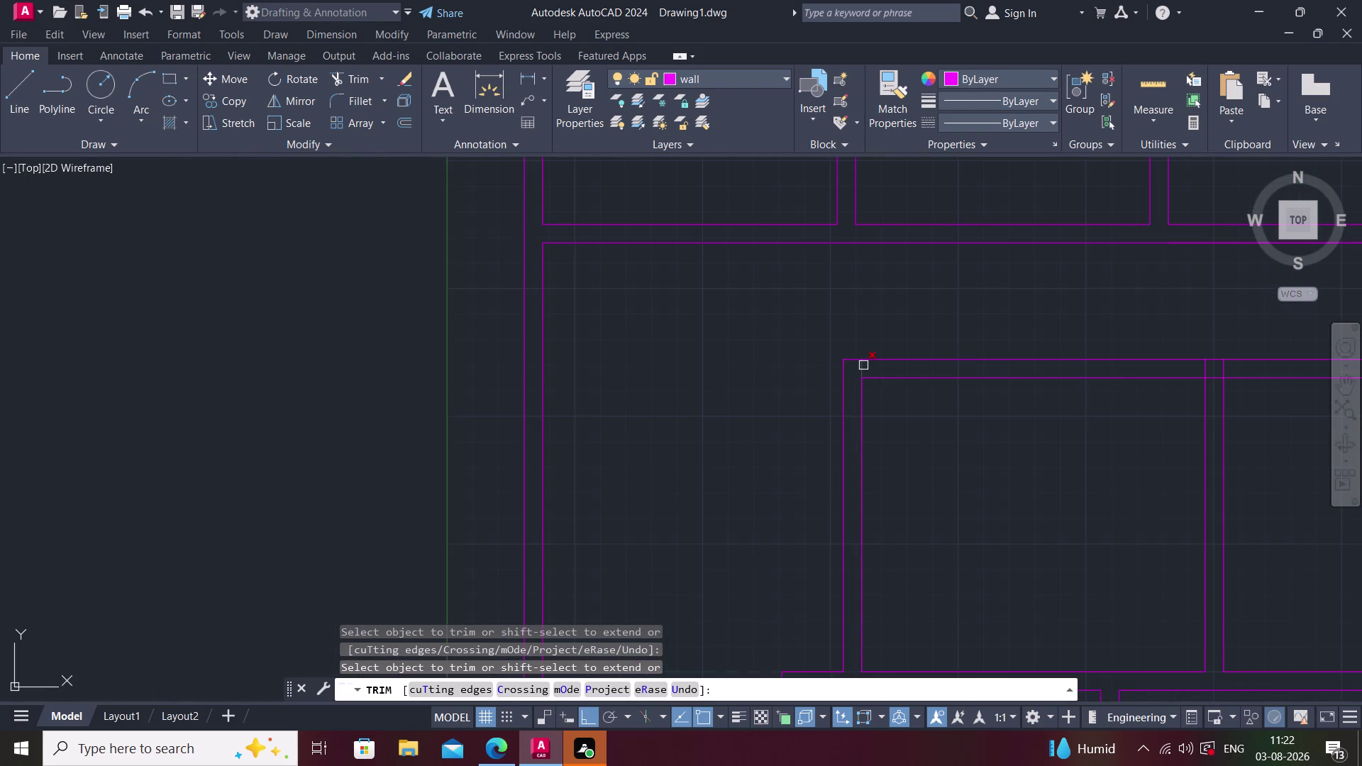
click(863, 366)
middle_drag(889, 368, 569, 353)
scroll(up, 3)
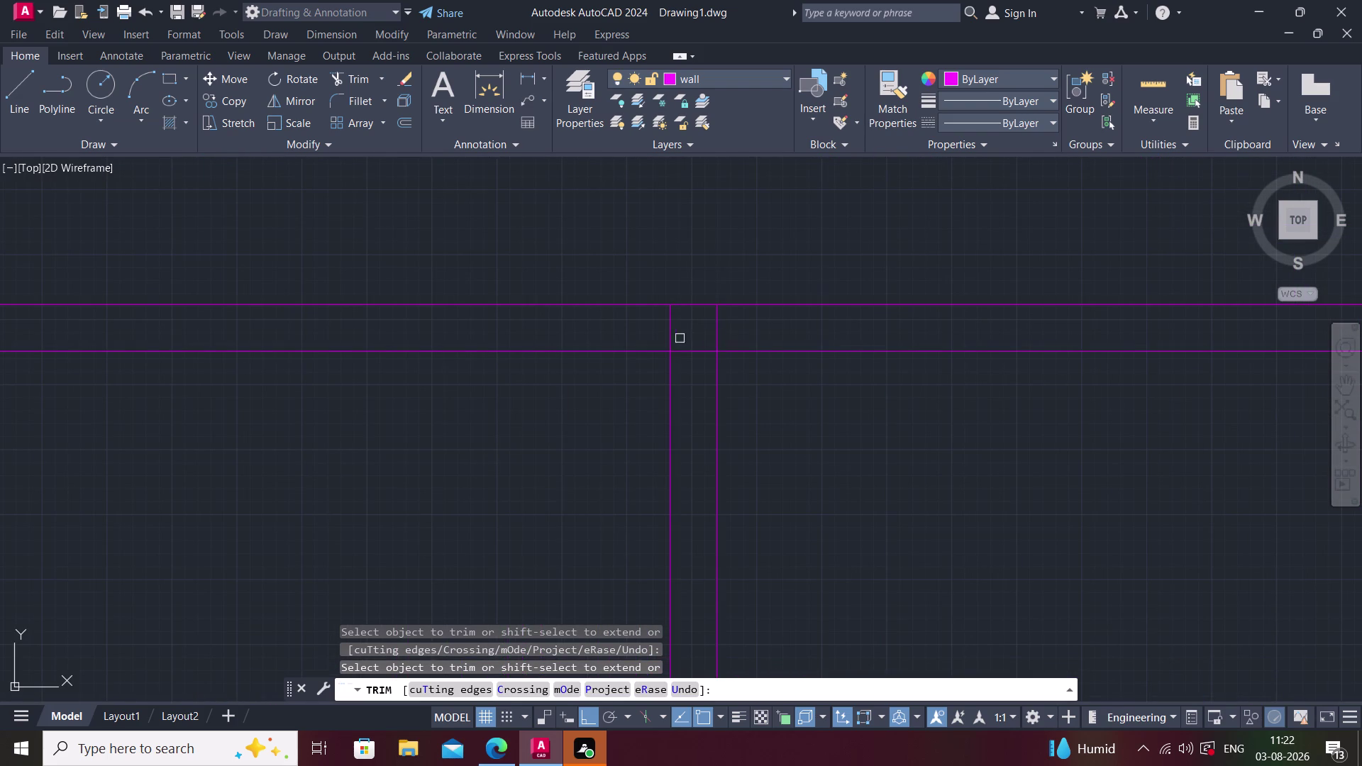
click(639, 338)
click(775, 341)
click(700, 353)
Fence-trim the crossing wall lines near the top of the room grid.
scroll(down, 3)
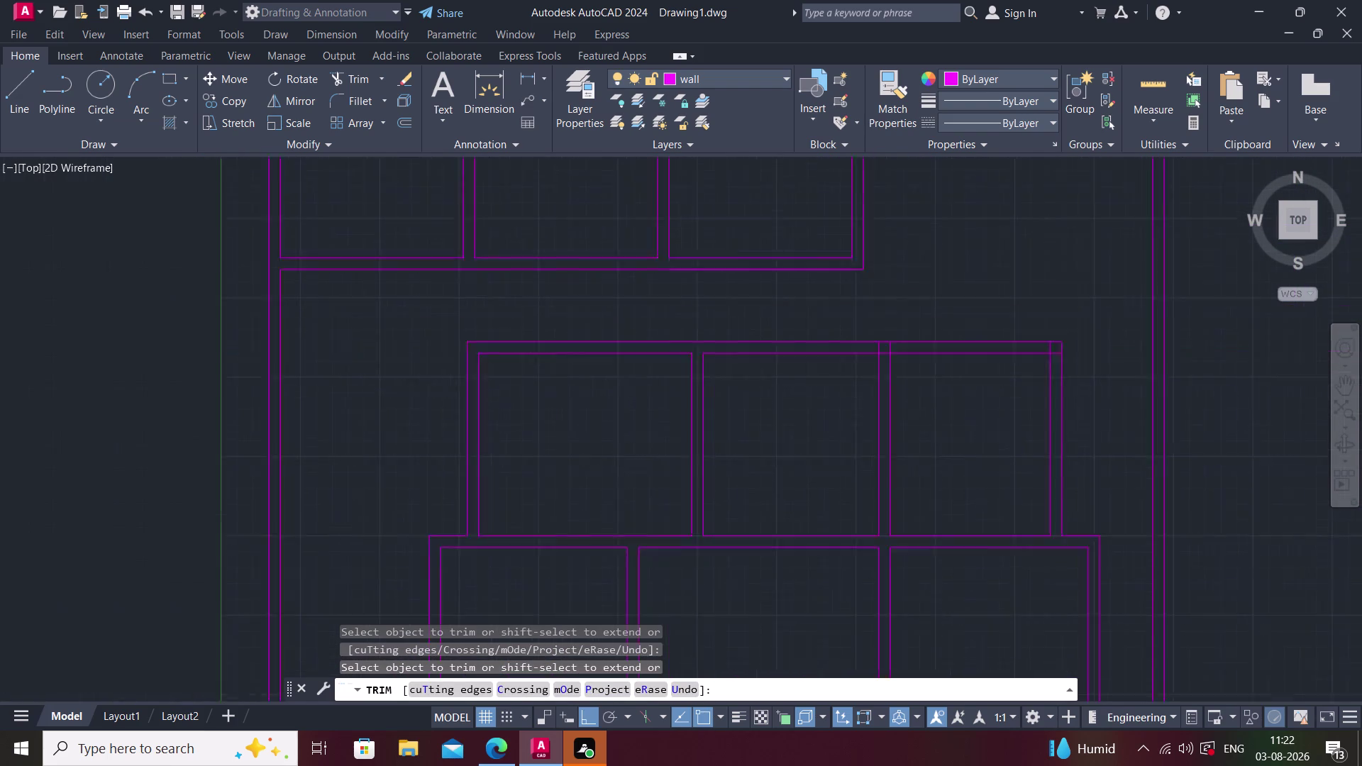
scroll(up, 3)
click(531, 306)
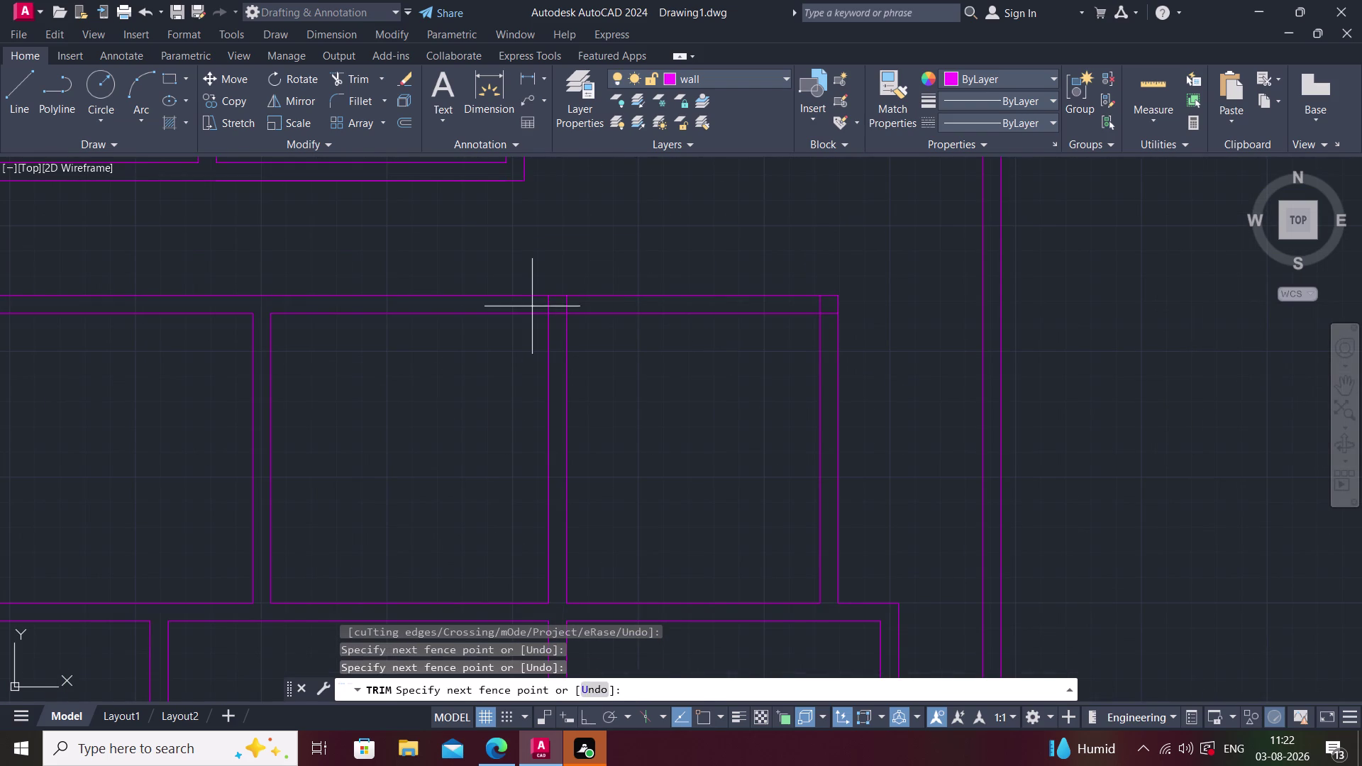
click(579, 303)
click(560, 311)
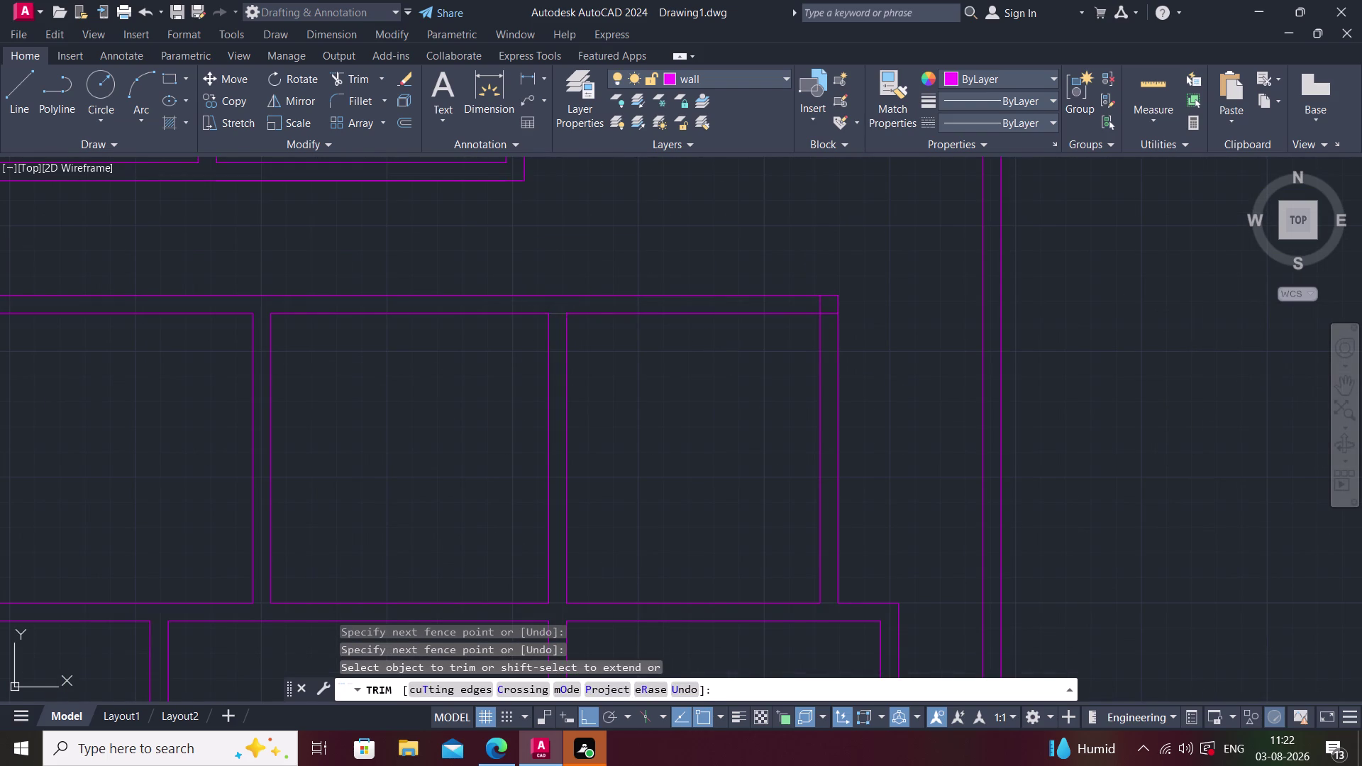
Clear the three overhangs at the room's top-right corner and end the trim.
click(815, 309)
click(832, 309)
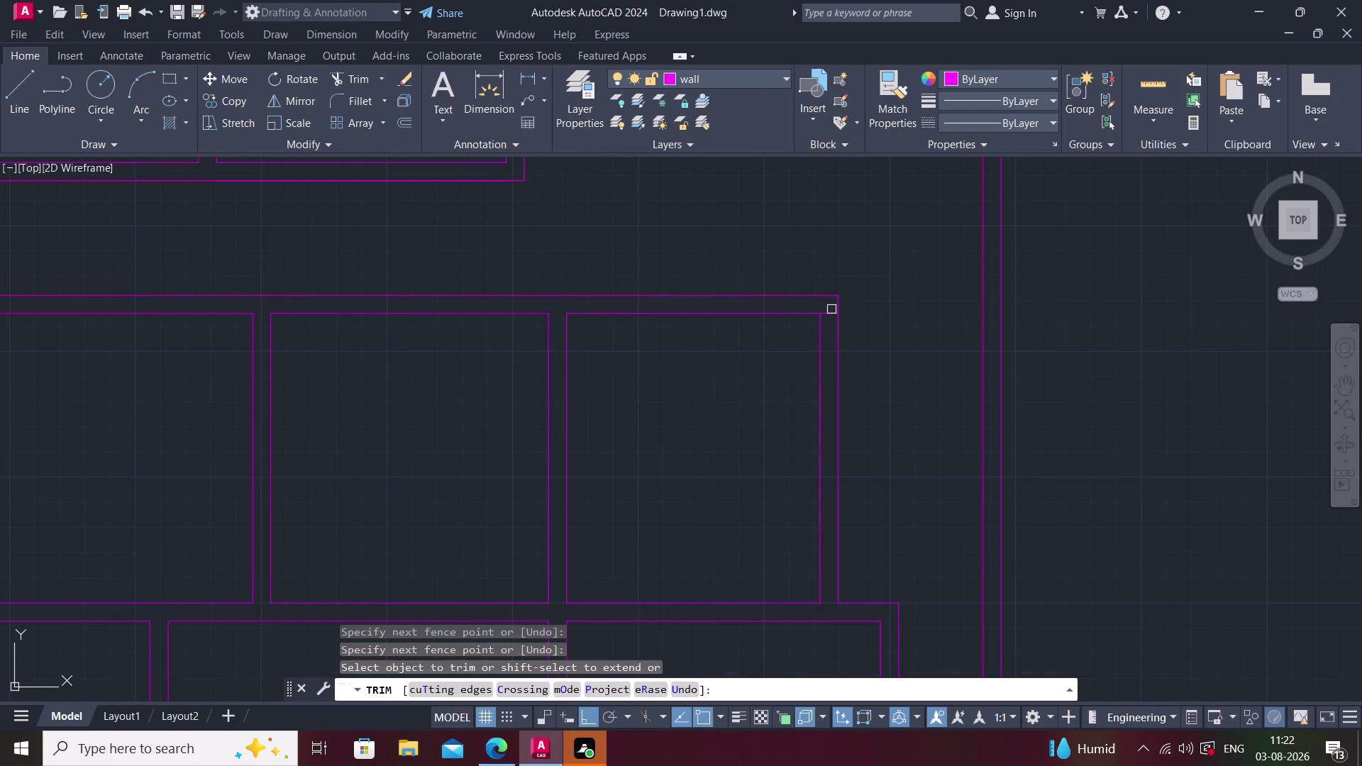
click(830, 312)
middle_drag(830, 312, 815, 329)
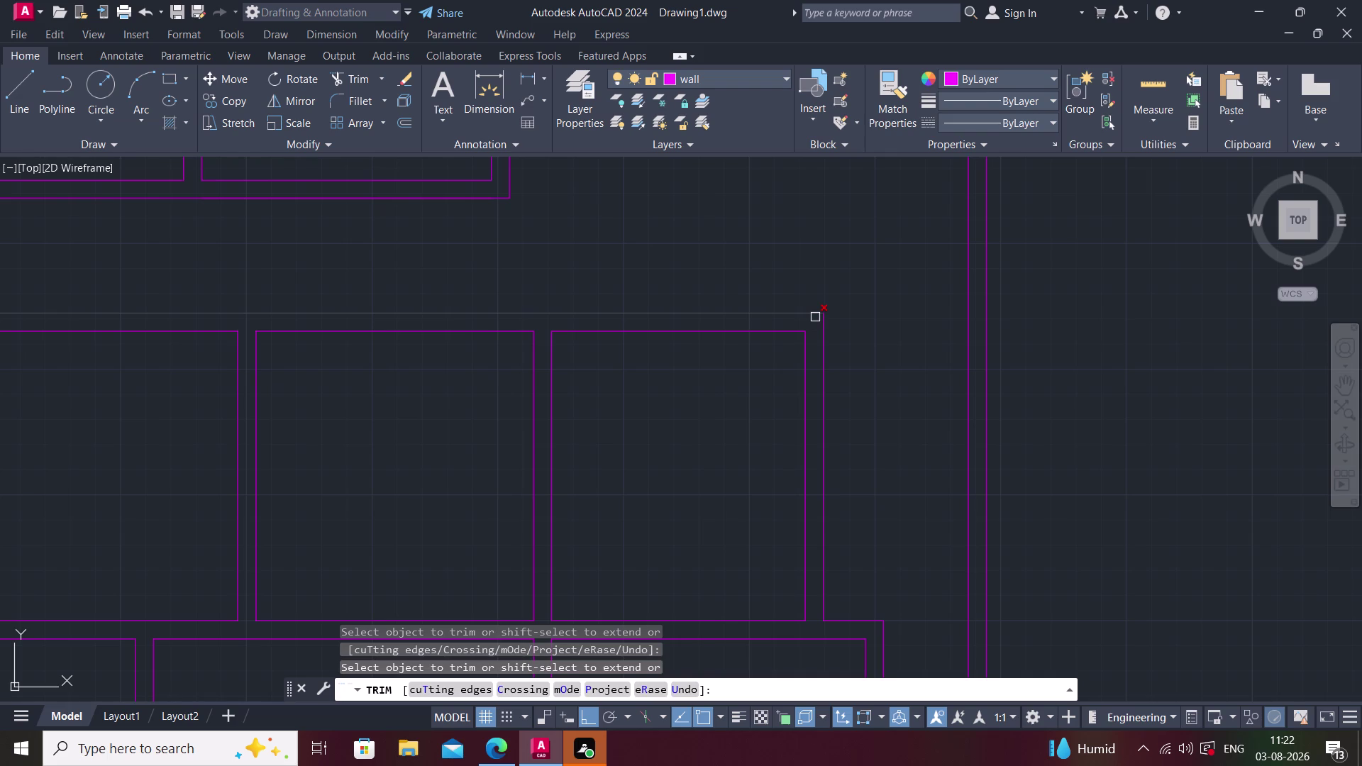
key(Escape)
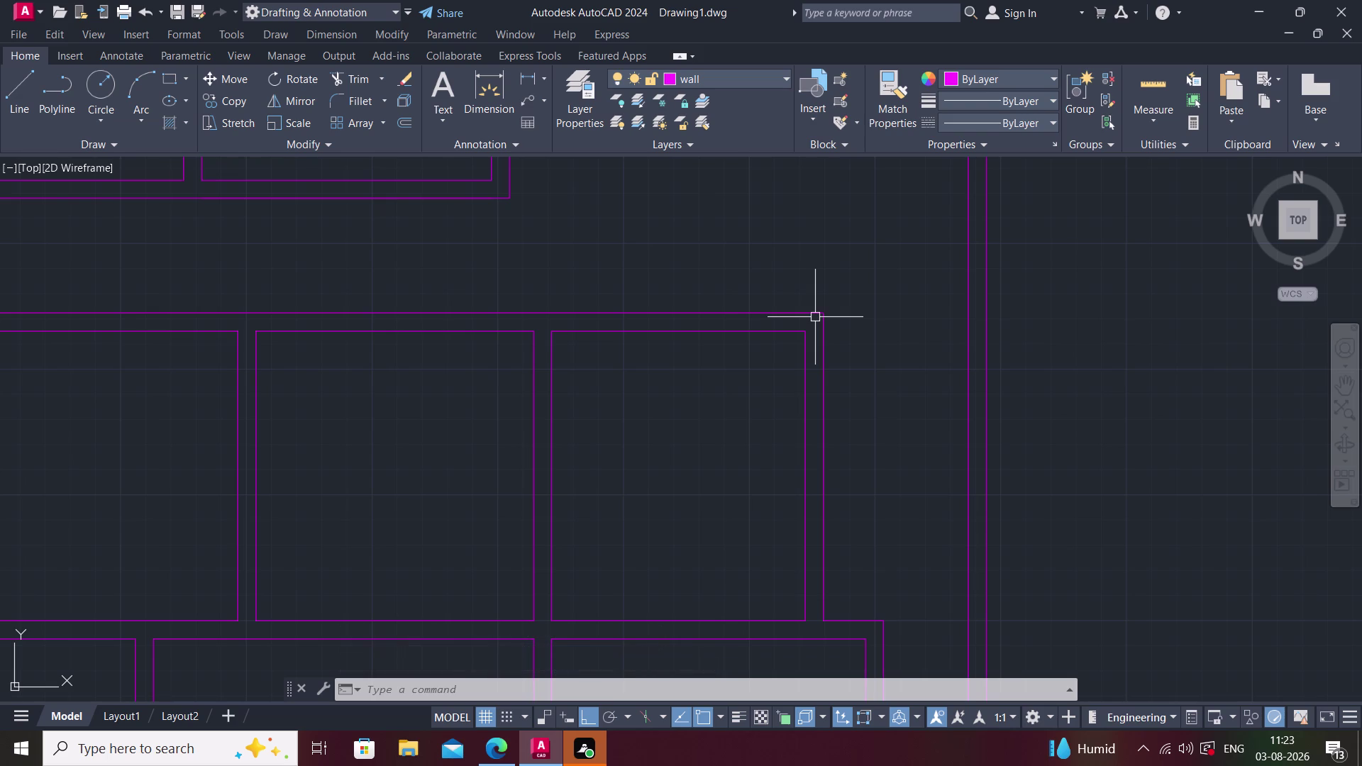
scroll(down, 3)
middle_drag(646, 456, 619, 385)
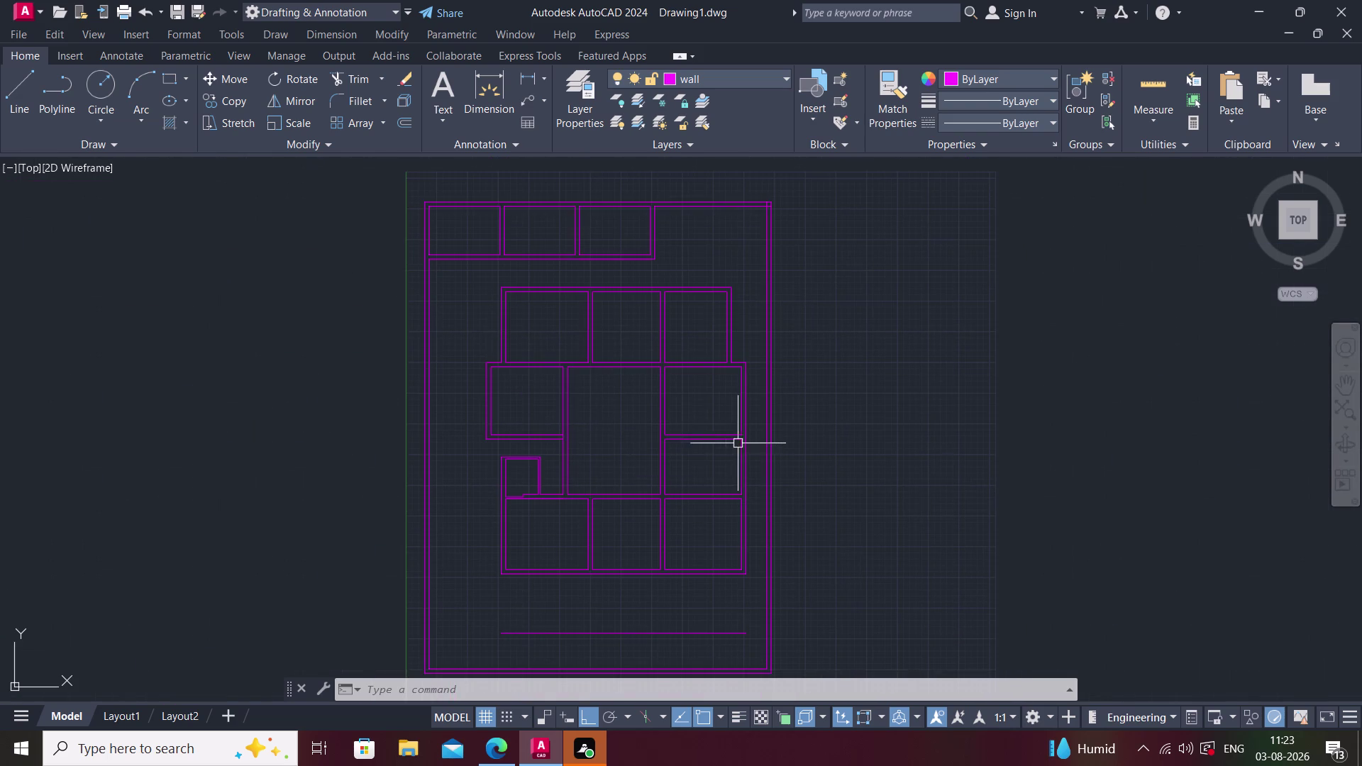
middle_drag(586, 495, 574, 443)
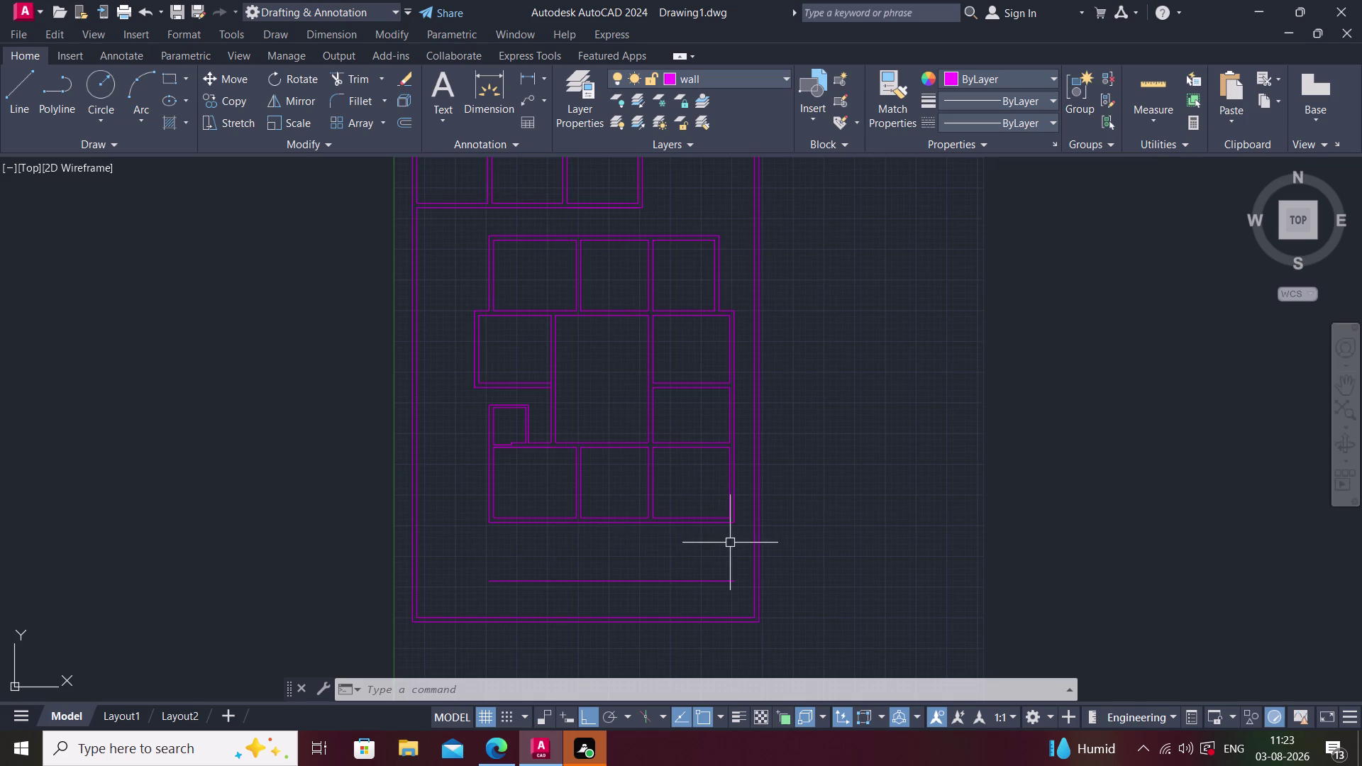
scroll(up, 3)
middle_drag(676, 549, 592, 592)
scroll(down, 3)
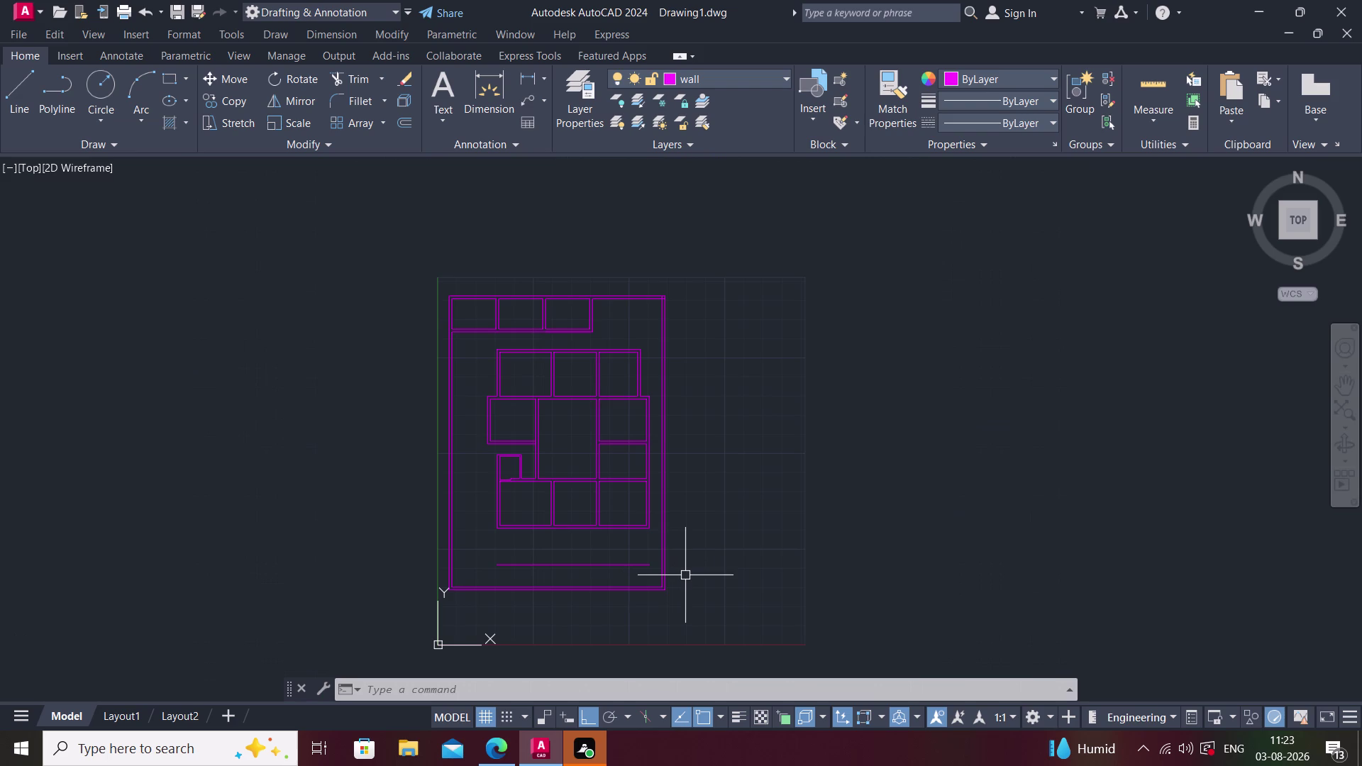
middle_drag(560, 592, 589, 560)
scroll(up, 3)
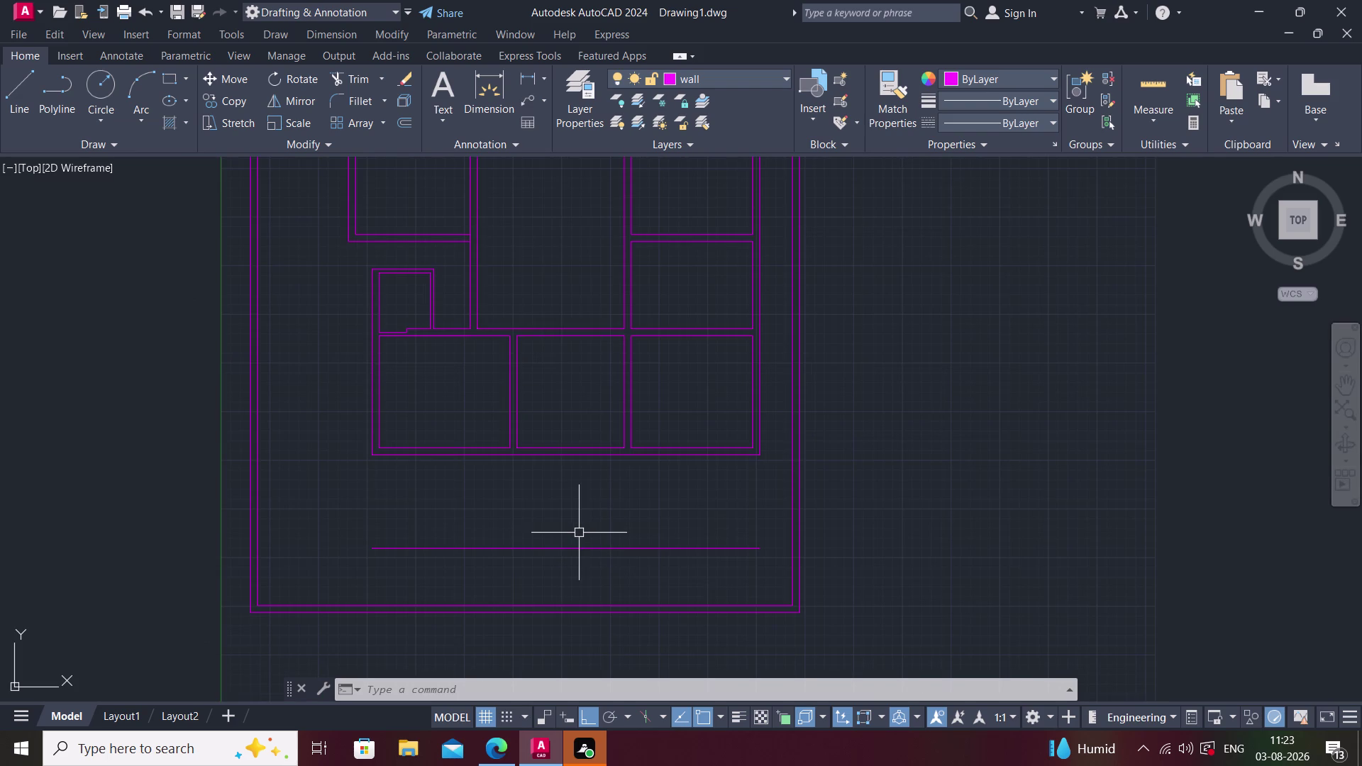
middle_drag(567, 533, 528, 533)
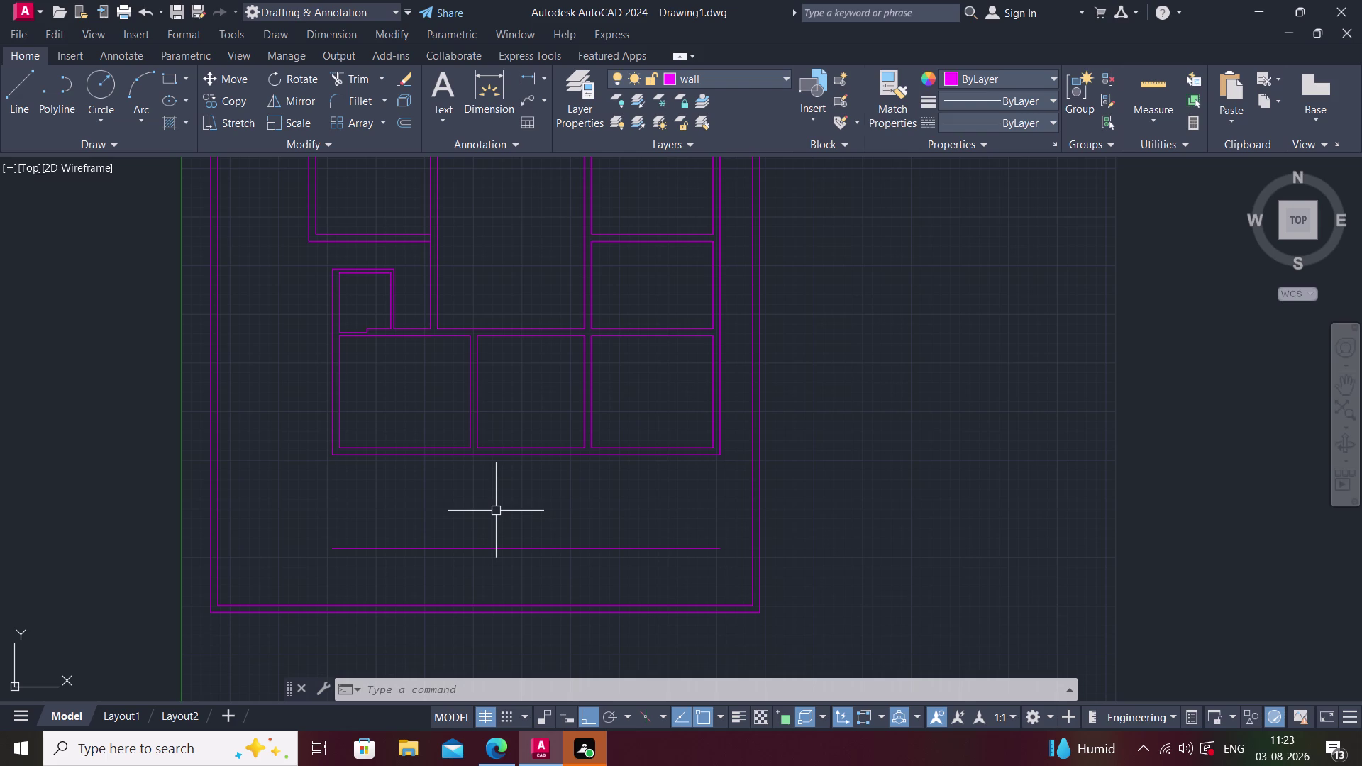